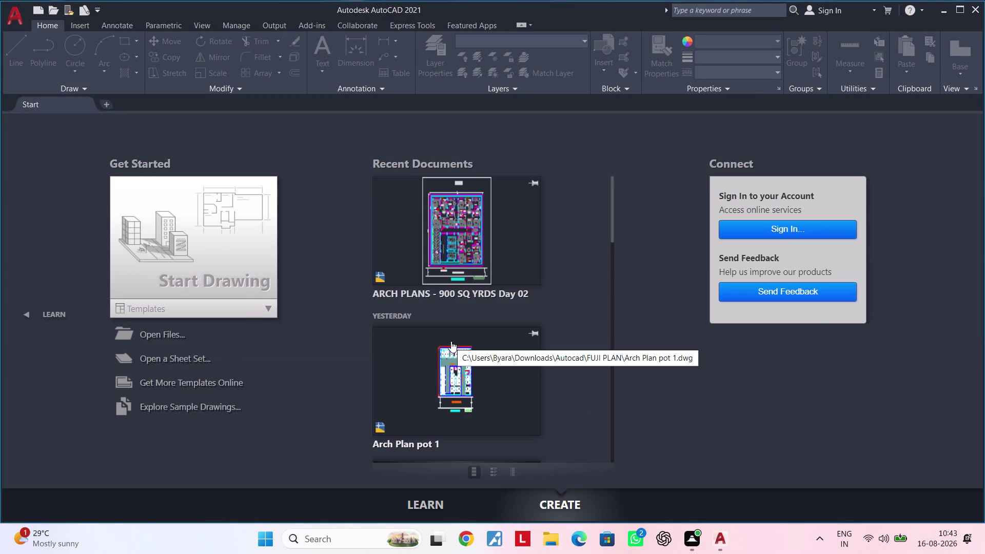
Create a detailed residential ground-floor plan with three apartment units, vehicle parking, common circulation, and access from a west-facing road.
Open a new blank drawing, Drawing1, from the Start tab.
double_click(170, 253)
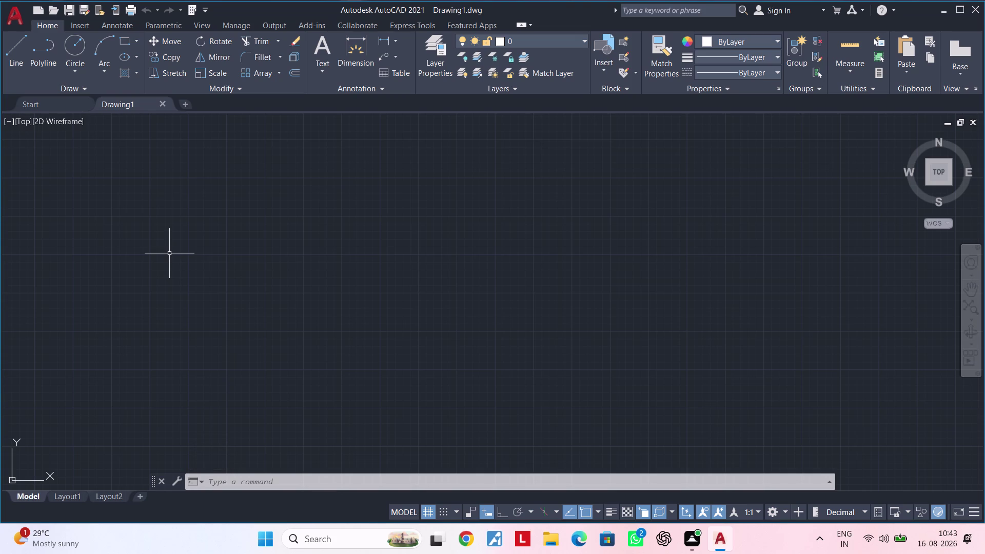
click(248, 481)
text(opt)
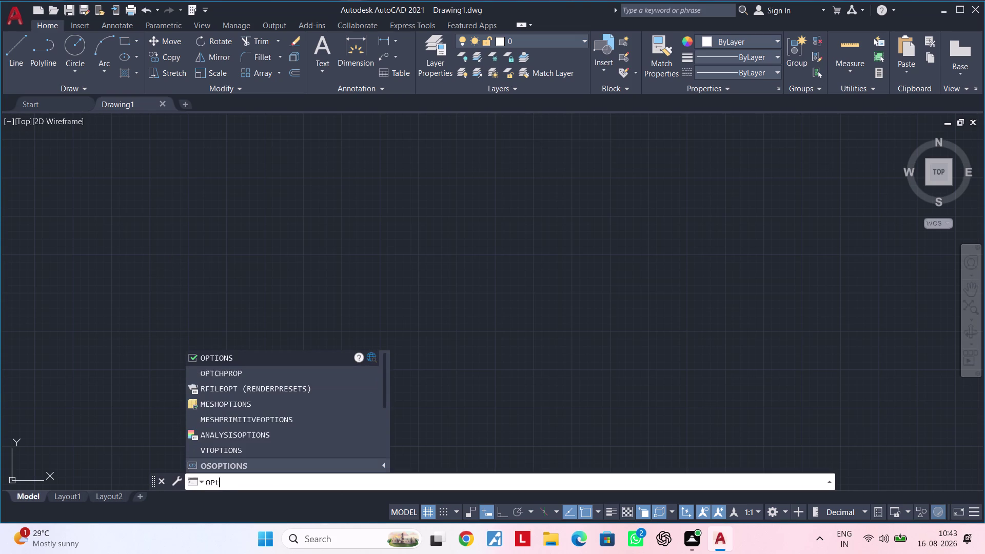
text(ion)
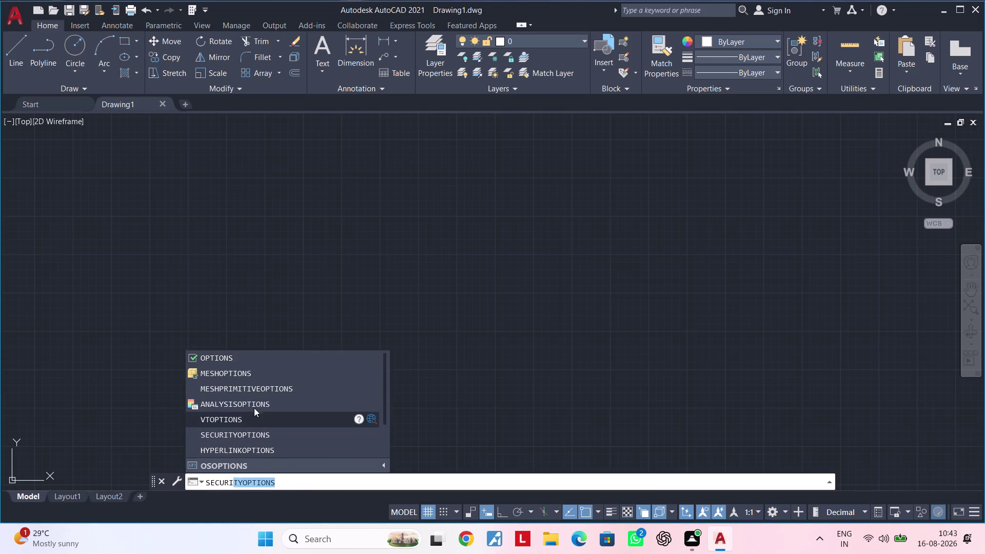
click(247, 359)
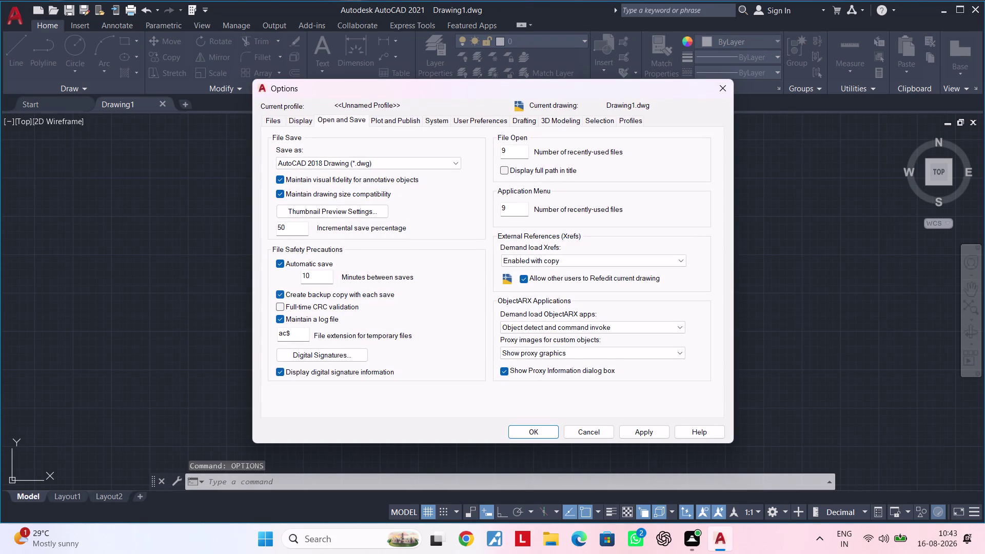
click(279, 321)
click(276, 318)
click(641, 429)
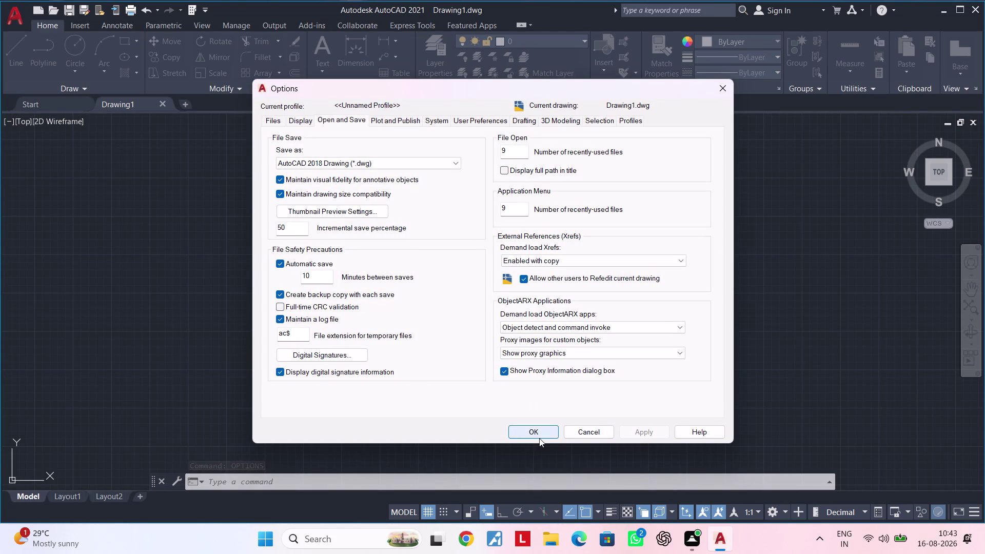
click(539, 436)
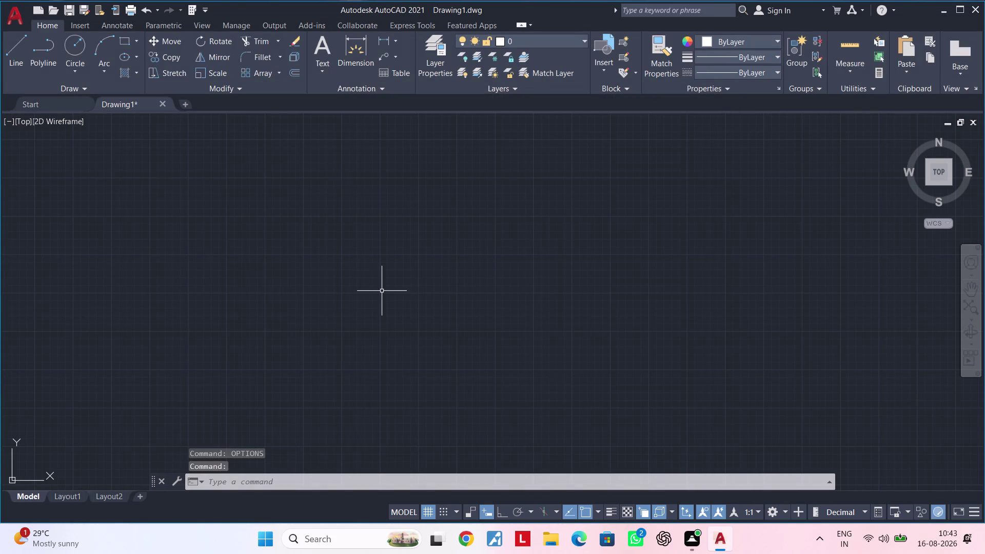
scroll(down, 3)
Set the drawing's length units to Architectural with 0'-0 1/4" precision.
middle_drag(332, 328, 313, 353)
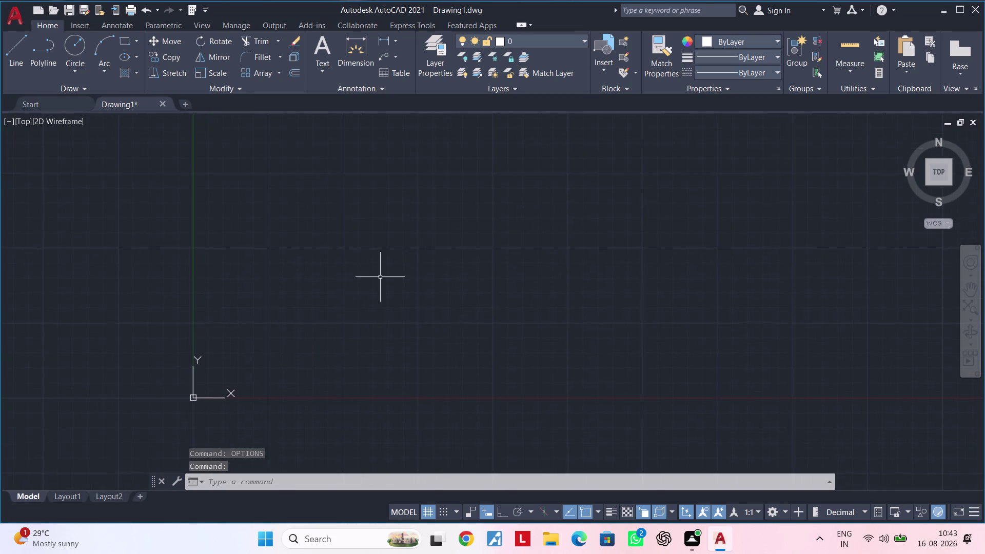
middle_drag(375, 279, 305, 346)
key(Escape)
key(Escape)
key(Escape)
text(un)
key(space)
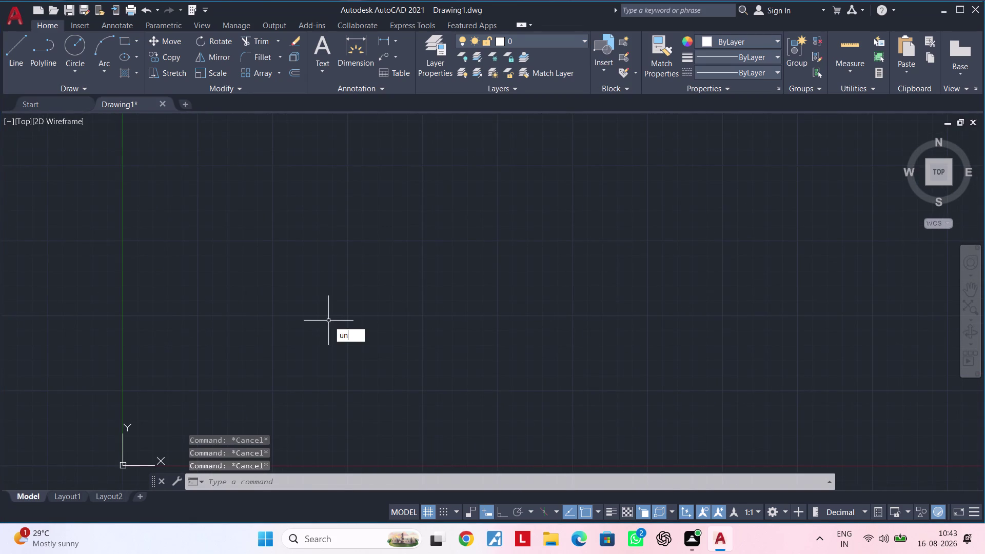
click(471, 179)
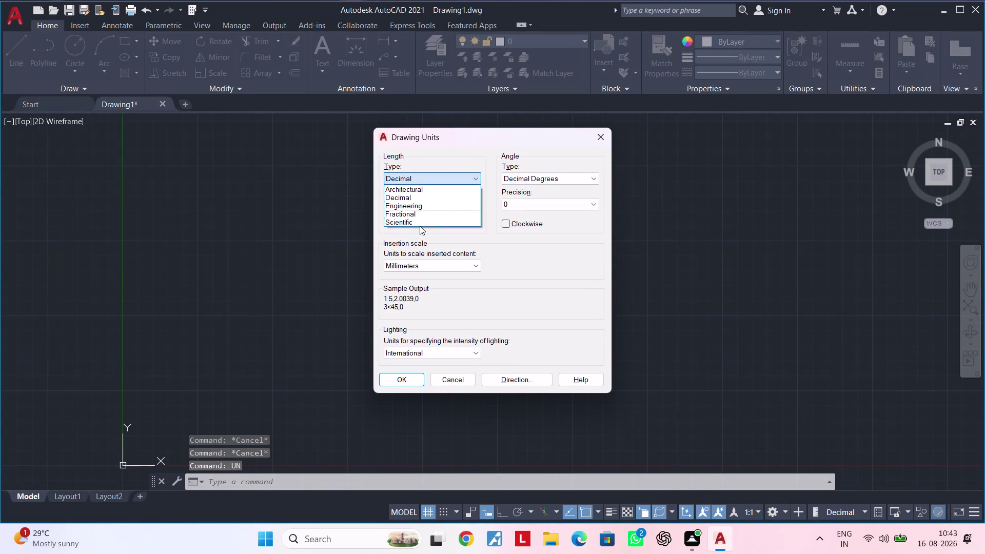
click(419, 189)
click(419, 207)
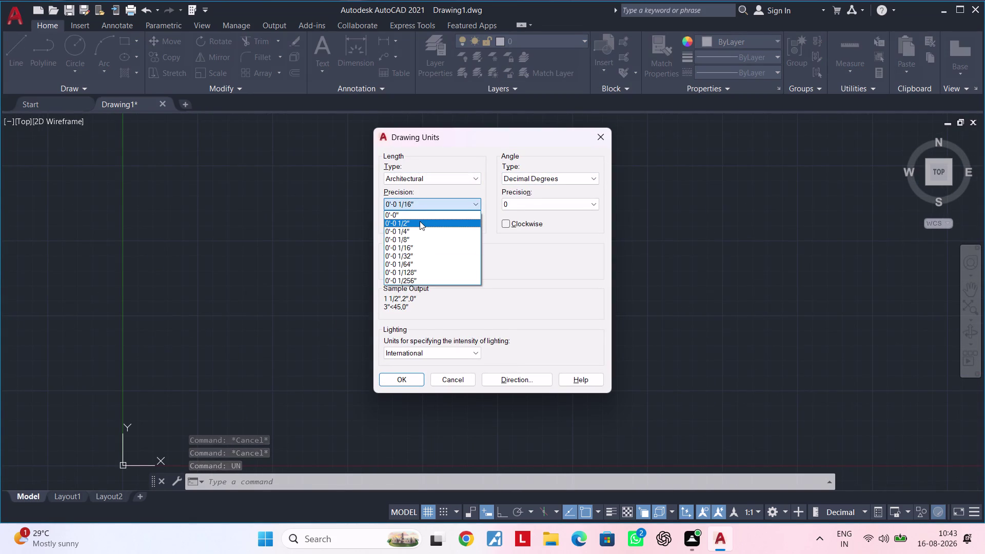
click(423, 229)
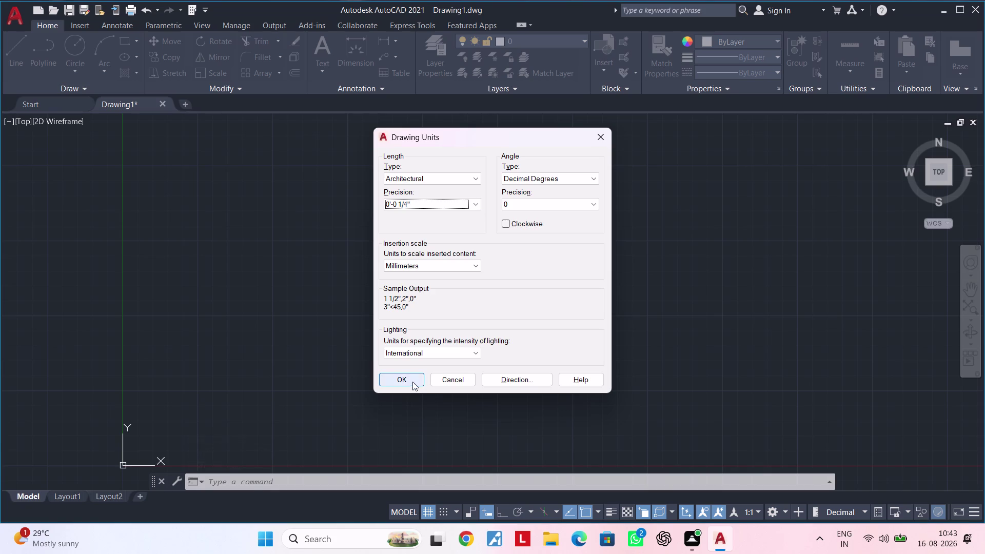
click(412, 382)
click(534, 312)
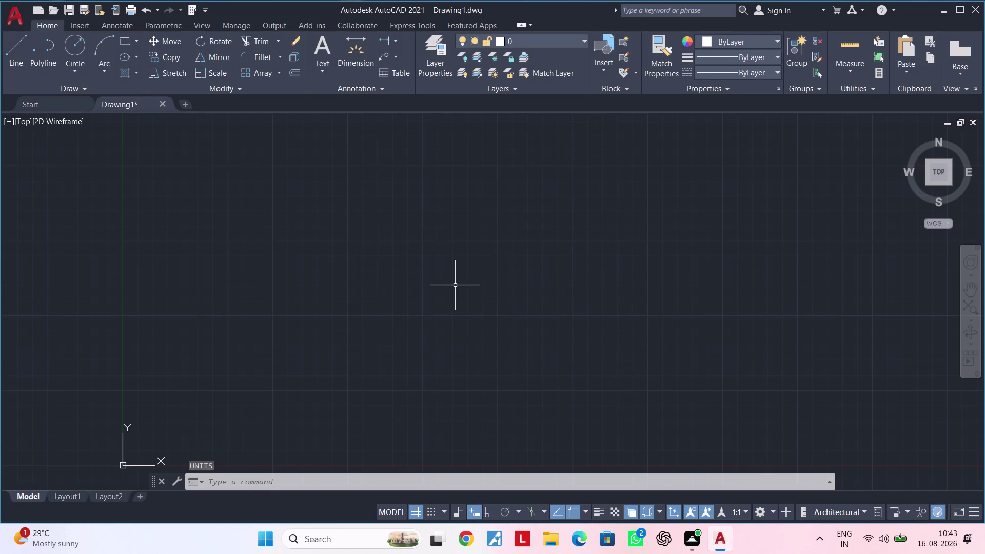
Give the ISO-25 dimension style Architectural primary units with 1/4" precision.
text(d)
key(space)
click(629, 238)
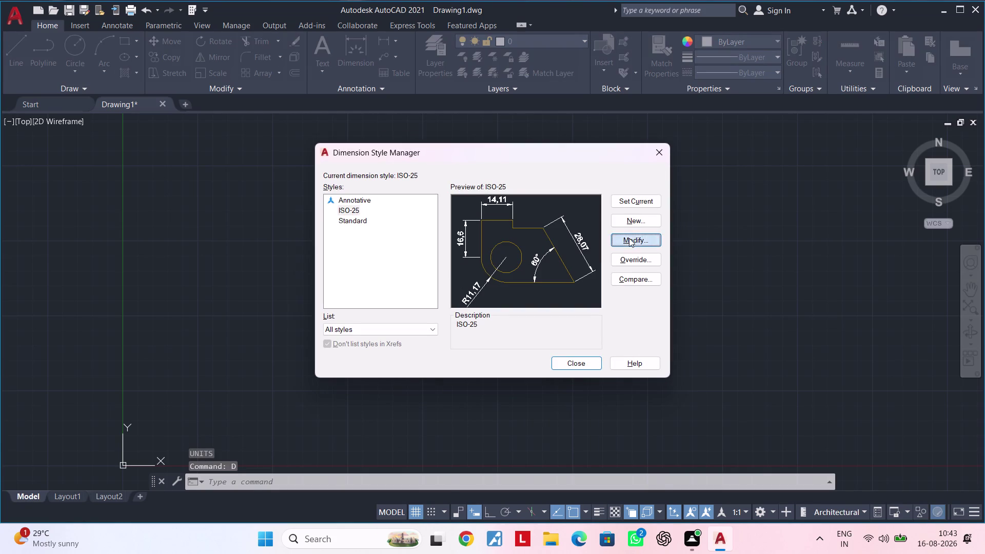
click(469, 125)
click(465, 153)
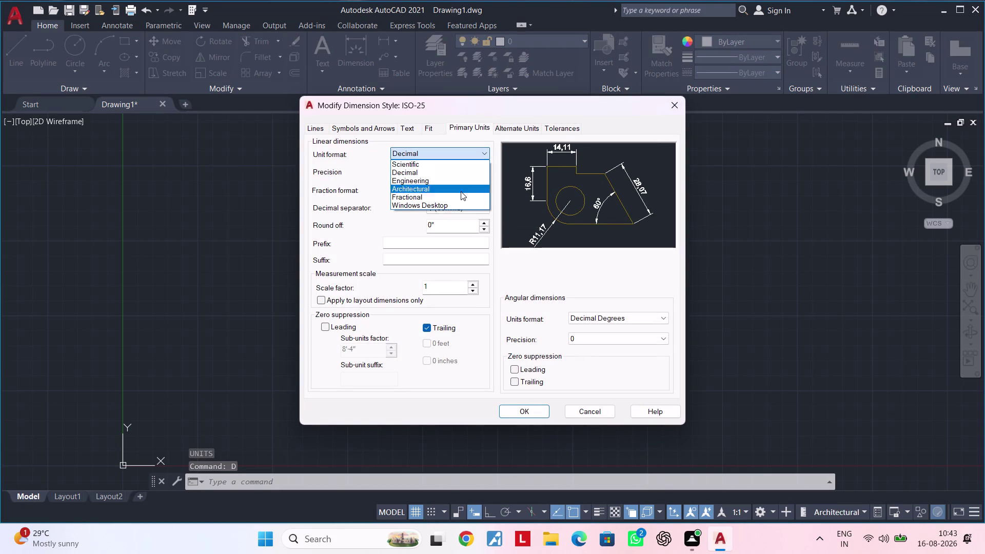
click(460, 186)
click(460, 175)
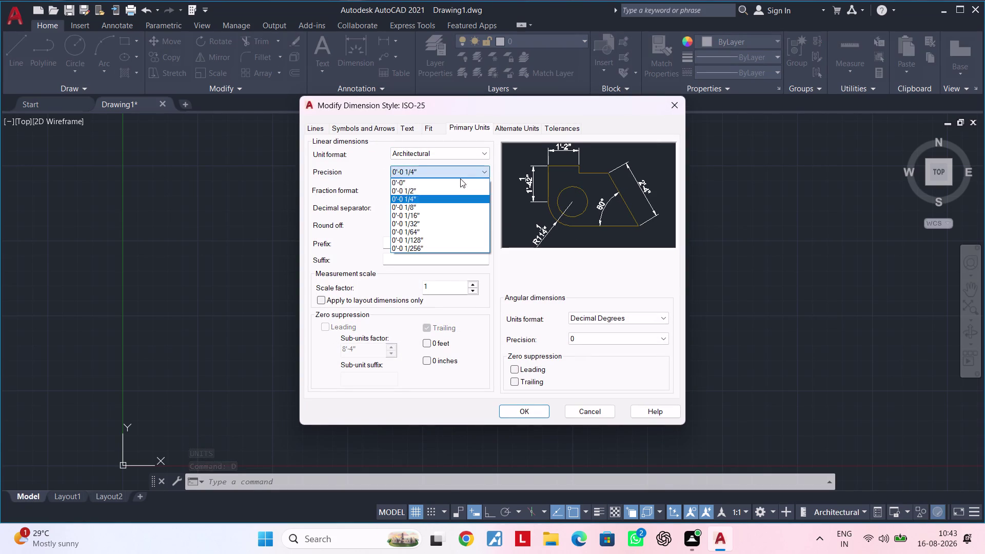
click(457, 195)
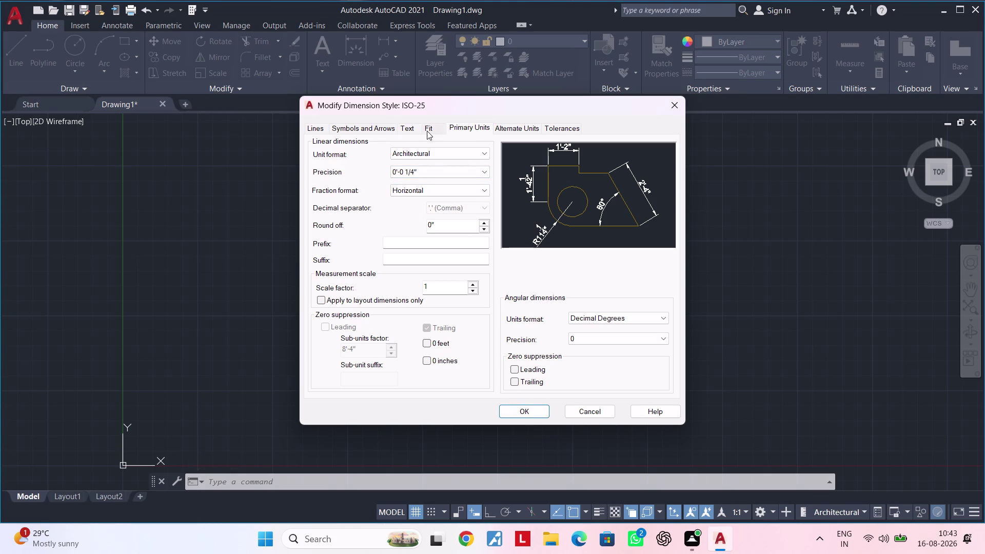
Set the ISO-25 text height to 1', accept the style and close the manager.
click(407, 129)
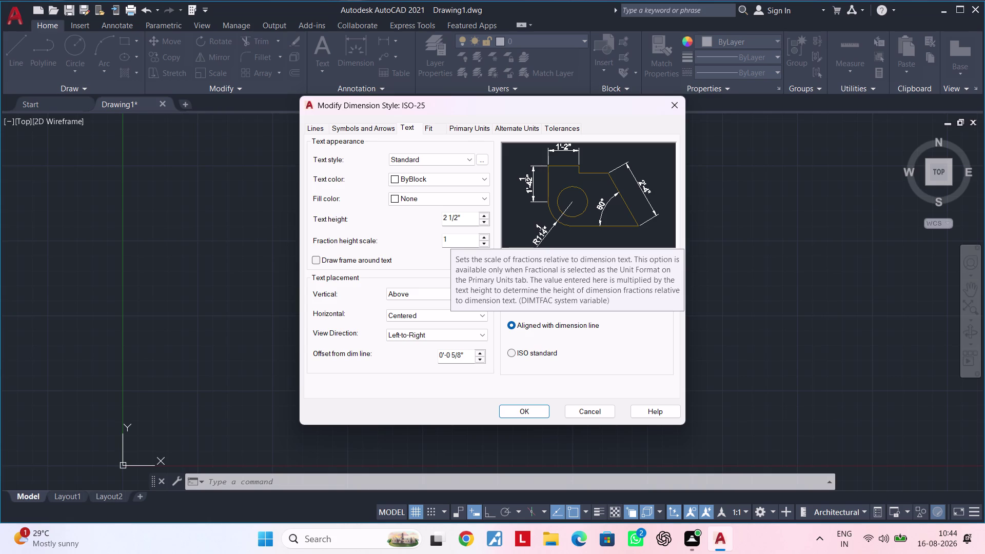
click(449, 242)
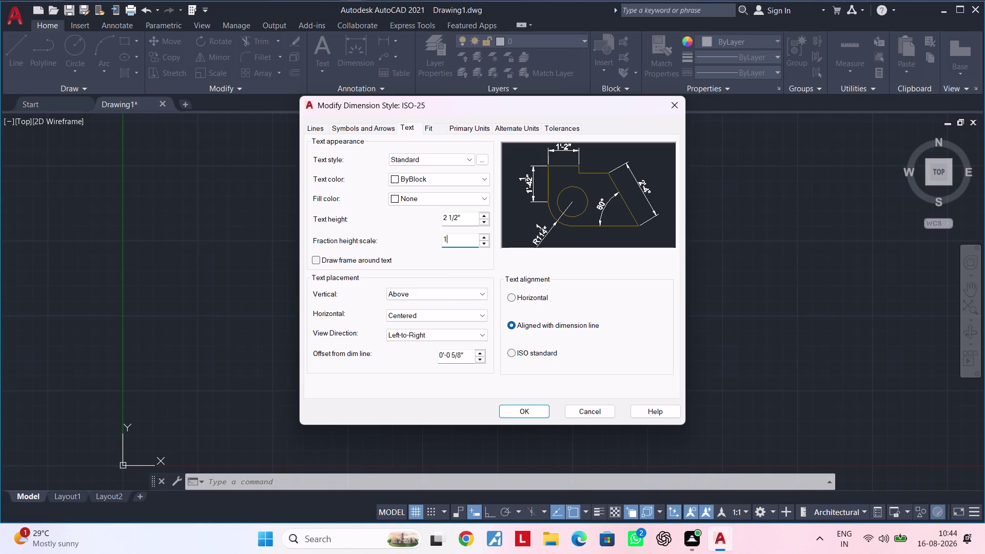
click(461, 219)
drag(461, 219, 413, 219)
key(BackSpace)
text(1')
key(Return)
click(530, 418)
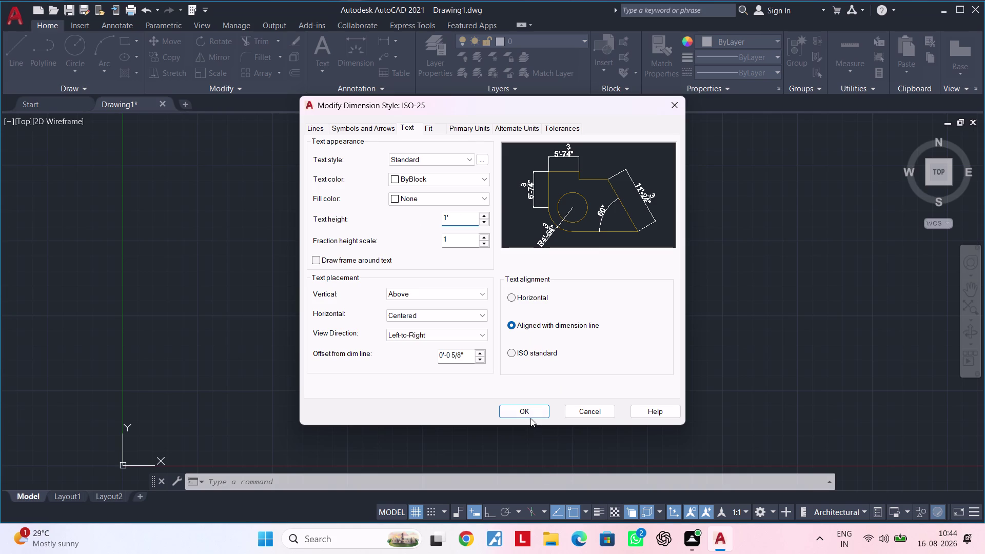
double_click(635, 198)
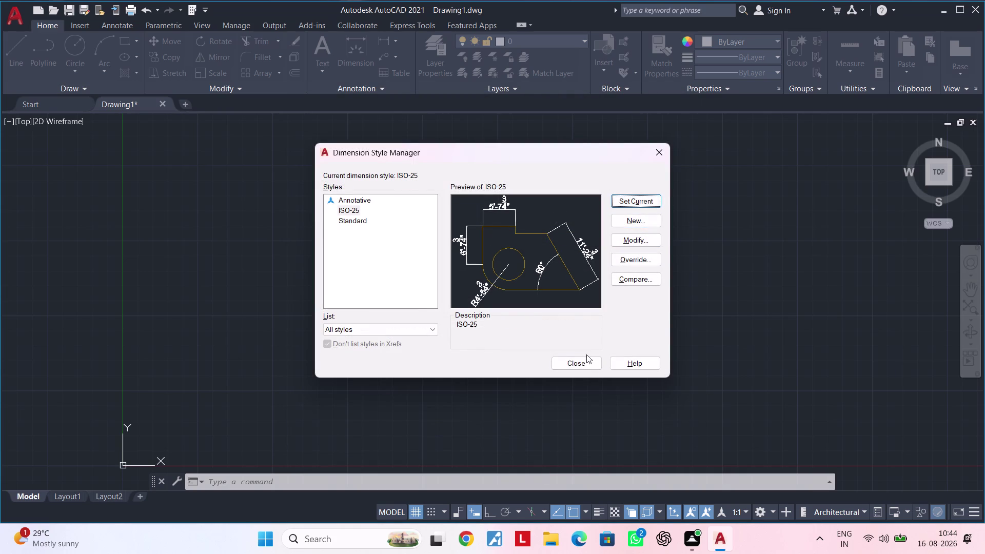
click(583, 367)
scroll(down, 3)
middle_drag(456, 275, 353, 378)
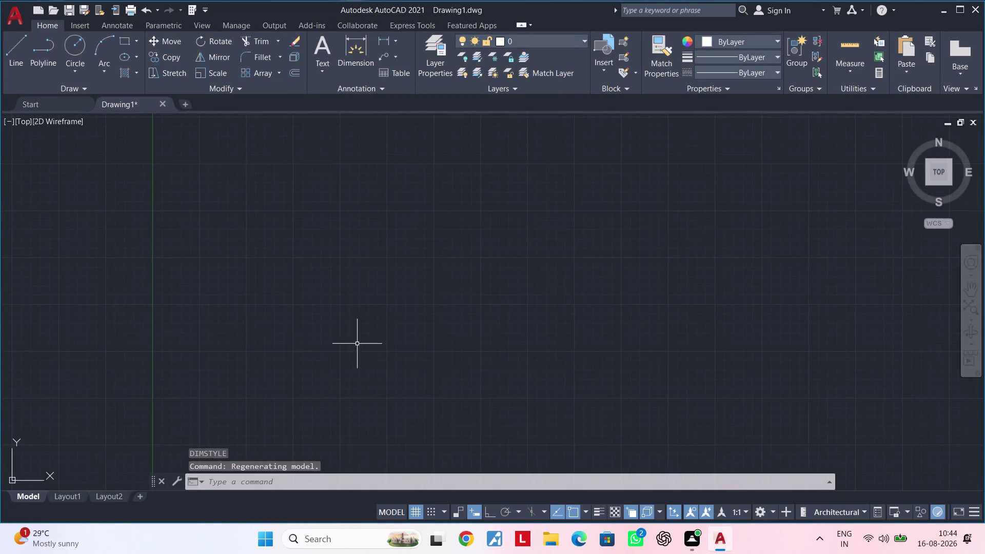
scroll(down, 3)
middle_drag(368, 325, 335, 373)
key(Escape)
key(Escape)
key(Escape)
key(Escape)
middle_drag(338, 377, 328, 396)
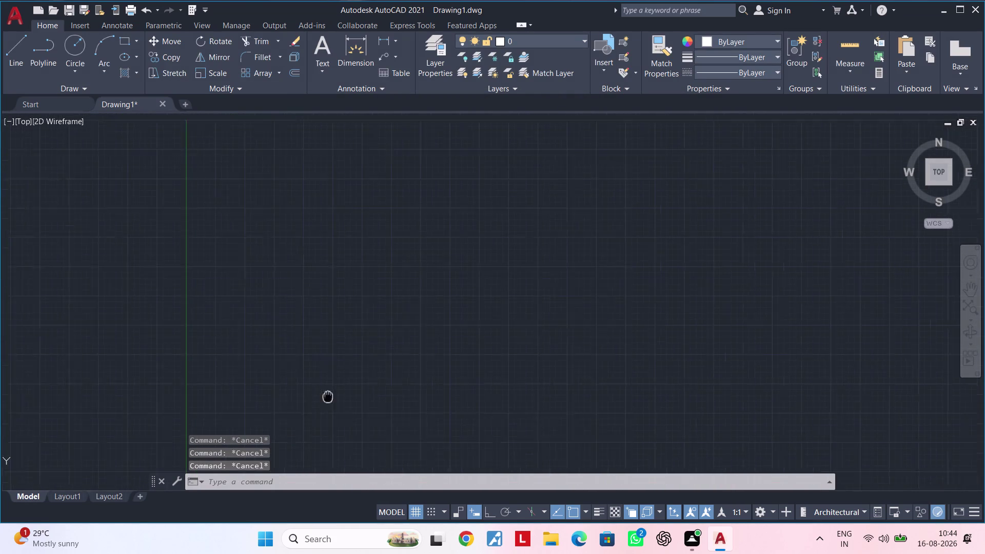
middle_drag(327, 396, 317, 414)
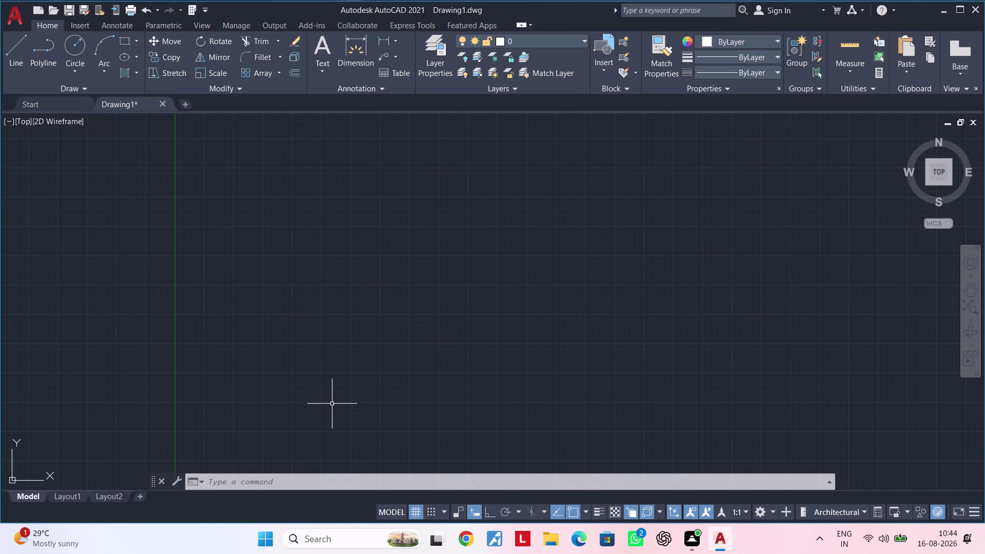
scroll(down, 3)
scroll(down, 3)
middle_drag(435, 257, 304, 363)
middle_drag(395, 193, 282, 268)
key(Escape)
key(Escape)
key(Escape)
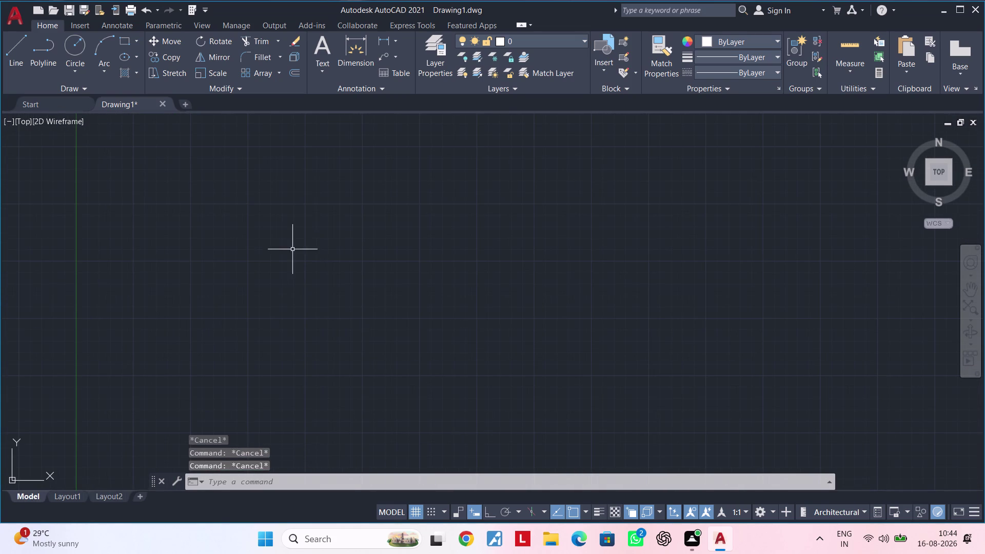
Start a rectangle (REC) at a picked corner with length 98'-10 1/2".
key(Escape)
key(r)
key(e)
key(c)
key(space)
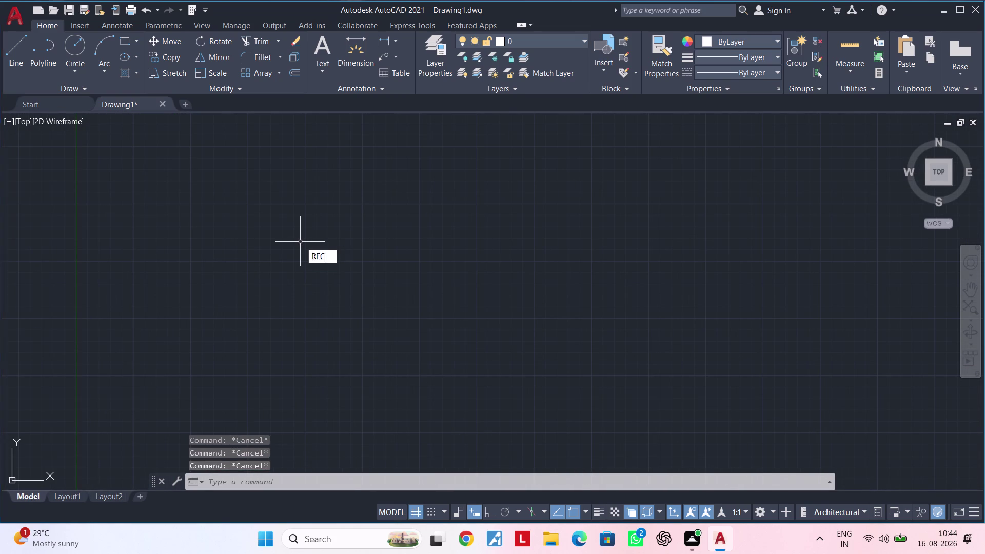
click(353, 182)
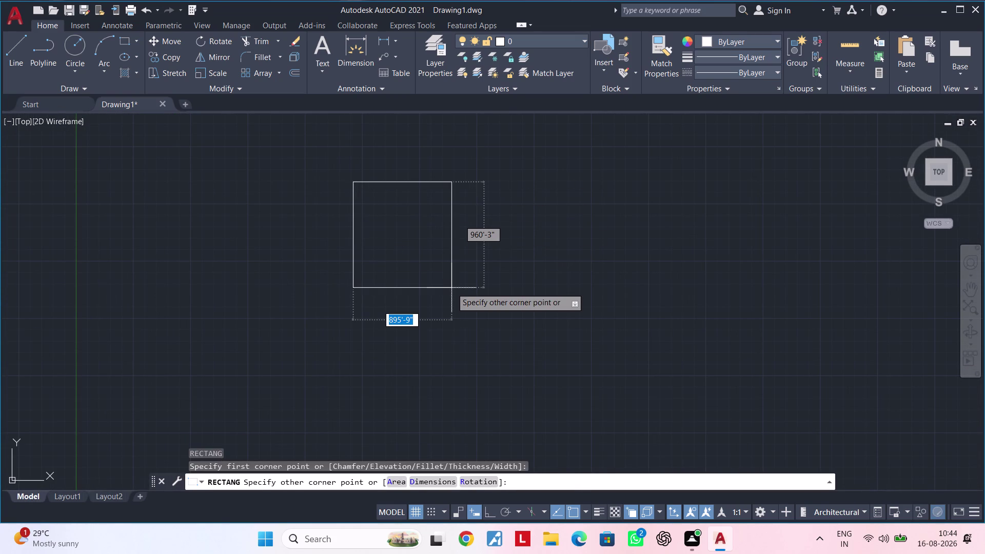
text(d)
key(space)
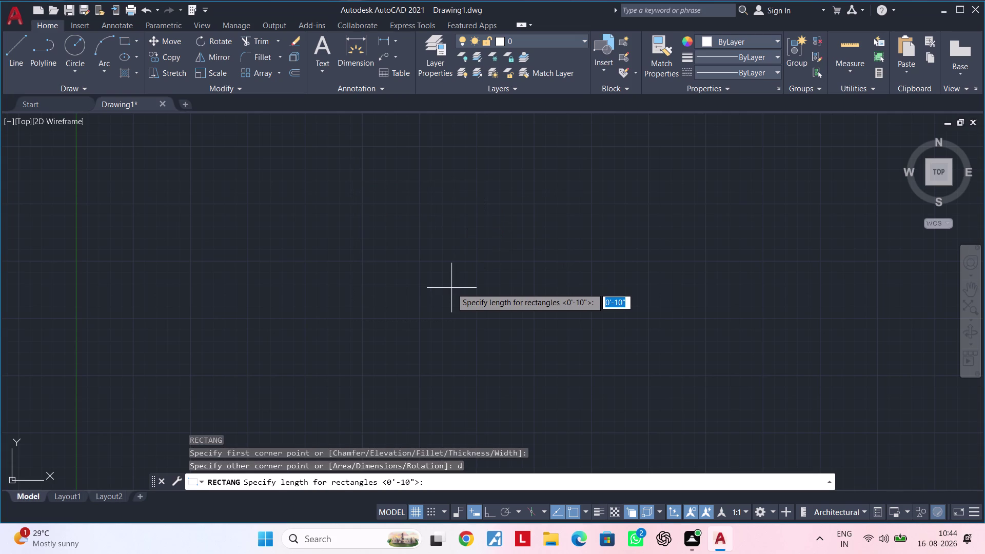
text(98)
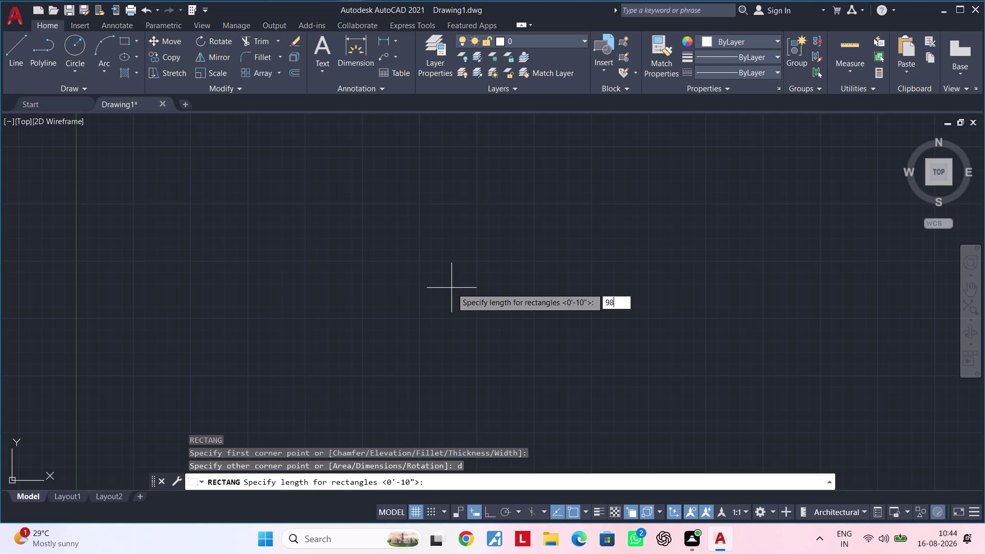
text(')
text(10.)
text(5")
key(Return)
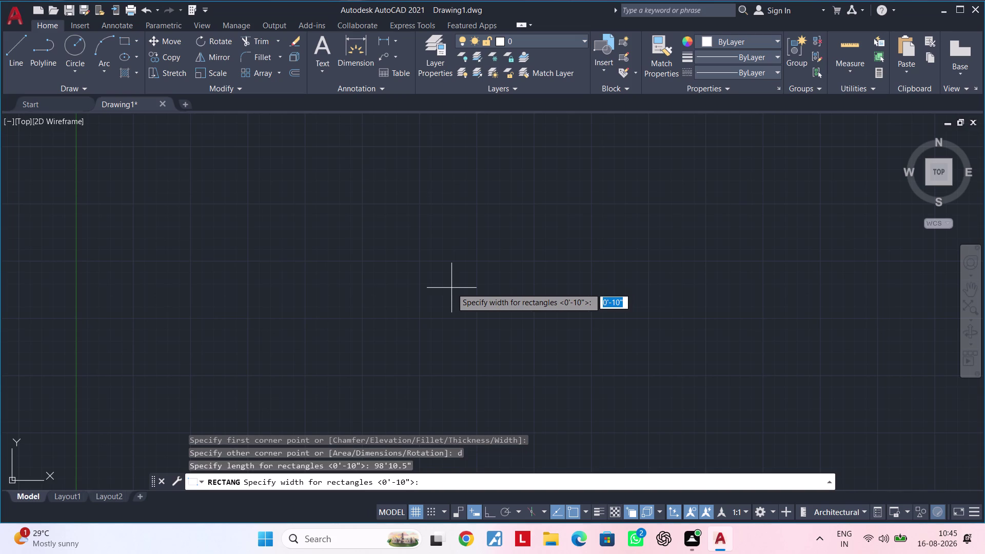
Give the rectangle an 88'-5" width, place it, and bring it into view.
text(88')
text(5)
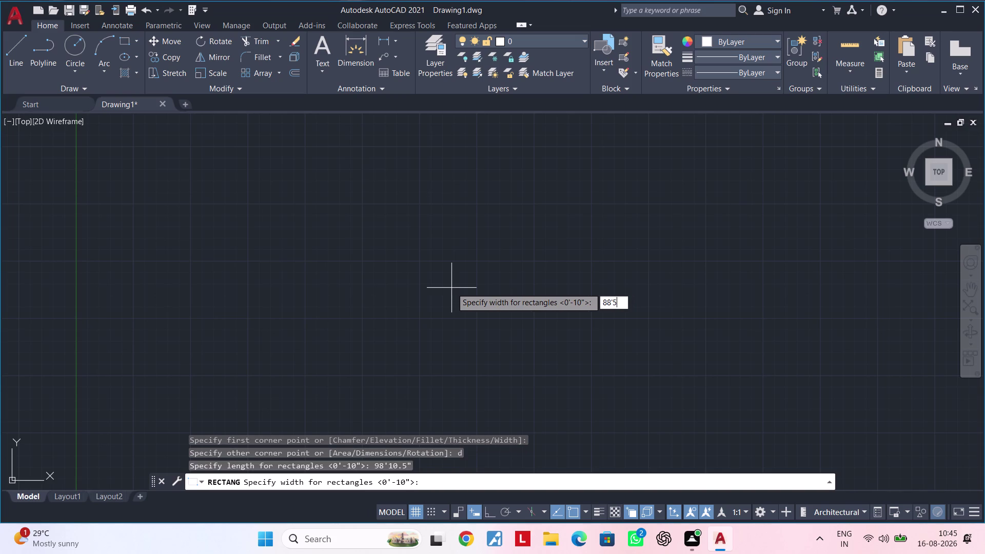
text(")
key(Return)
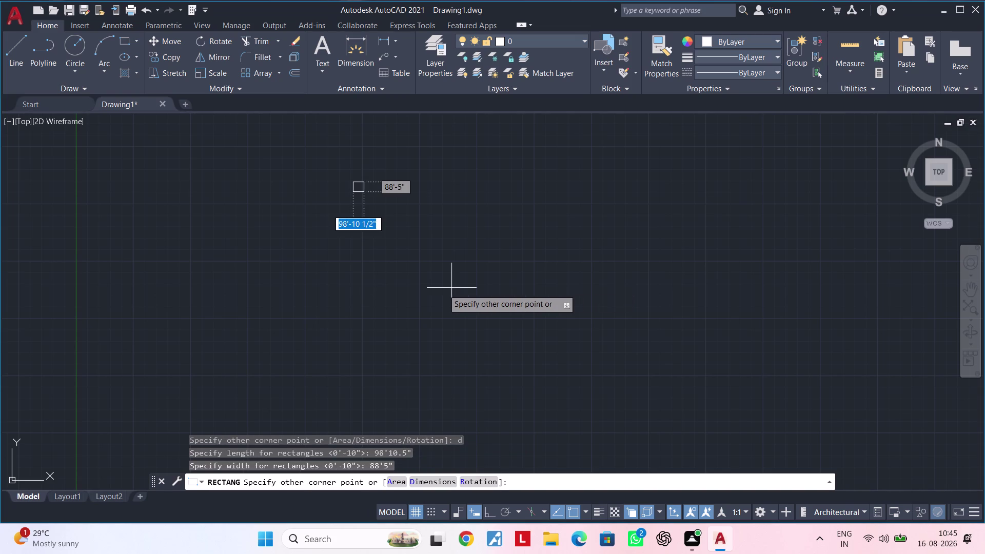
click(413, 299)
scroll(up, 3)
scroll(up, 3)
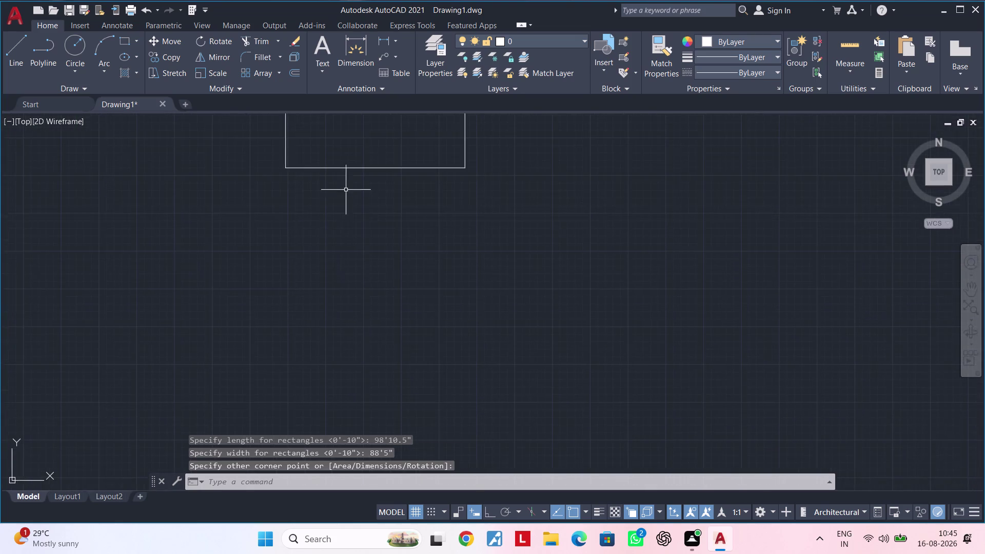
middle_drag(340, 212, 339, 488)
scroll(up, 3)
scroll(down, 3)
scroll(down, 3)
middle_drag(342, 384, 341, 409)
key(Escape)
key(Escape)
key(Escape)
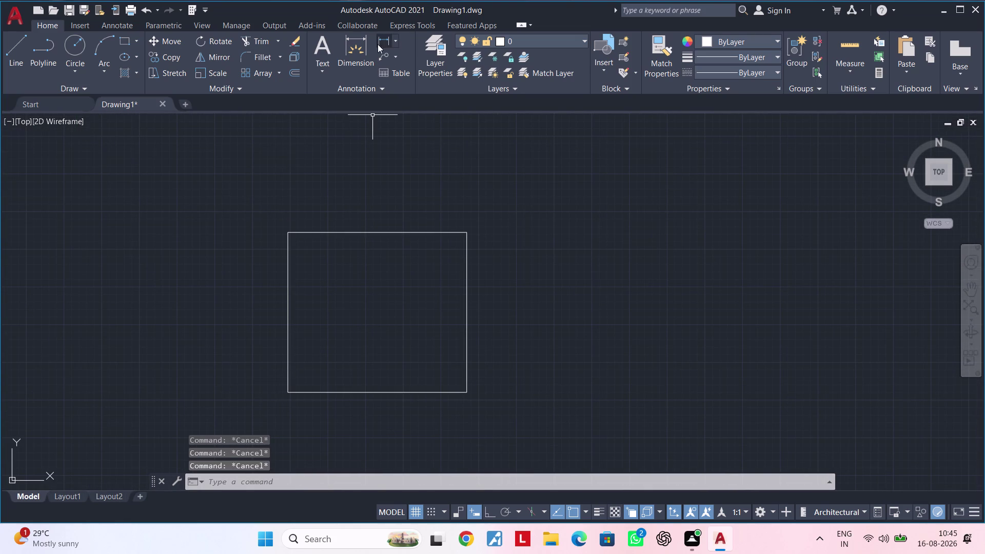
click(384, 42)
scroll(up, 3)
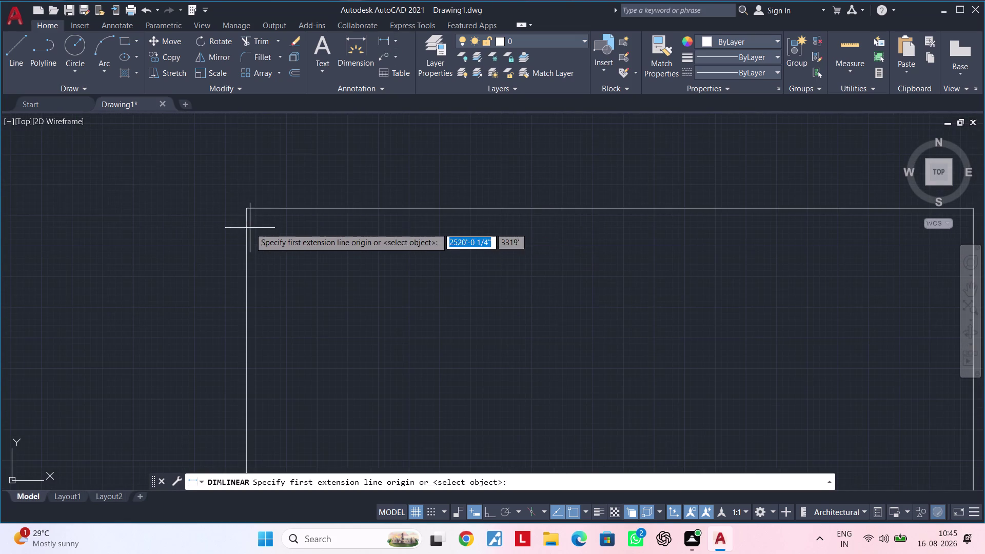
click(247, 207)
scroll(down, 3)
middle_drag(434, 270, 346, 278)
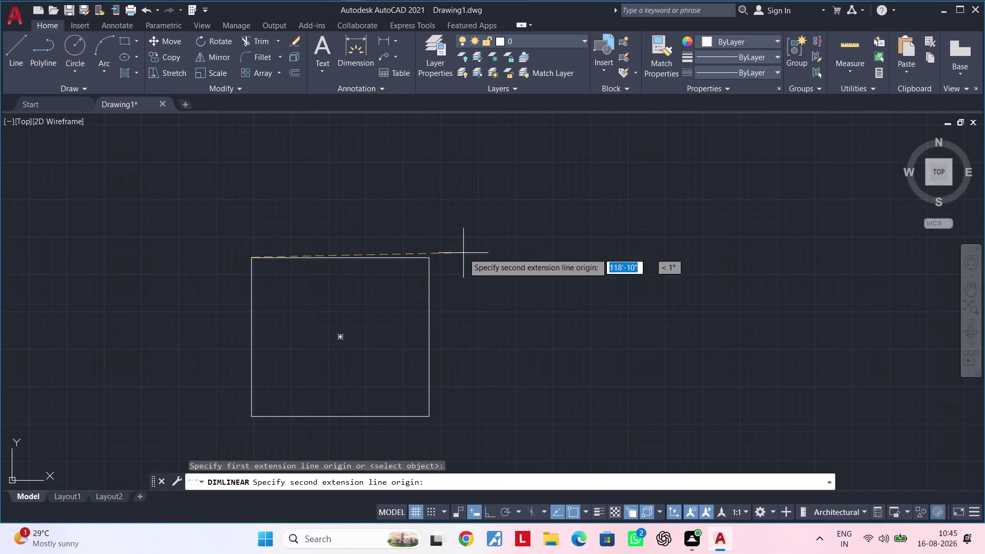
scroll(up, 3)
click(412, 259)
scroll(up, 3)
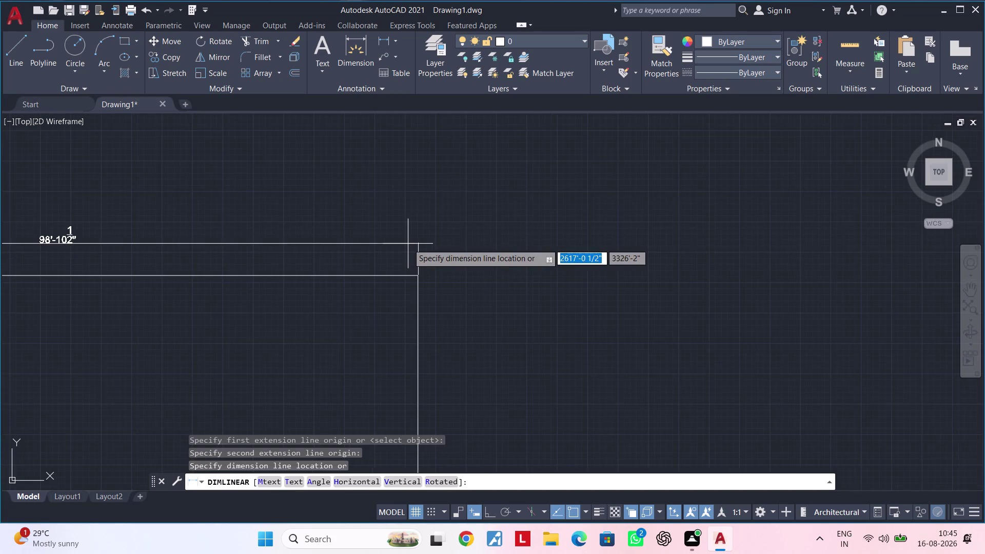
middle_drag(408, 244, 626, 236)
key(Escape)
key(Escape)
middle_drag(546, 283, 604, 279)
middle_drag(512, 296, 619, 259)
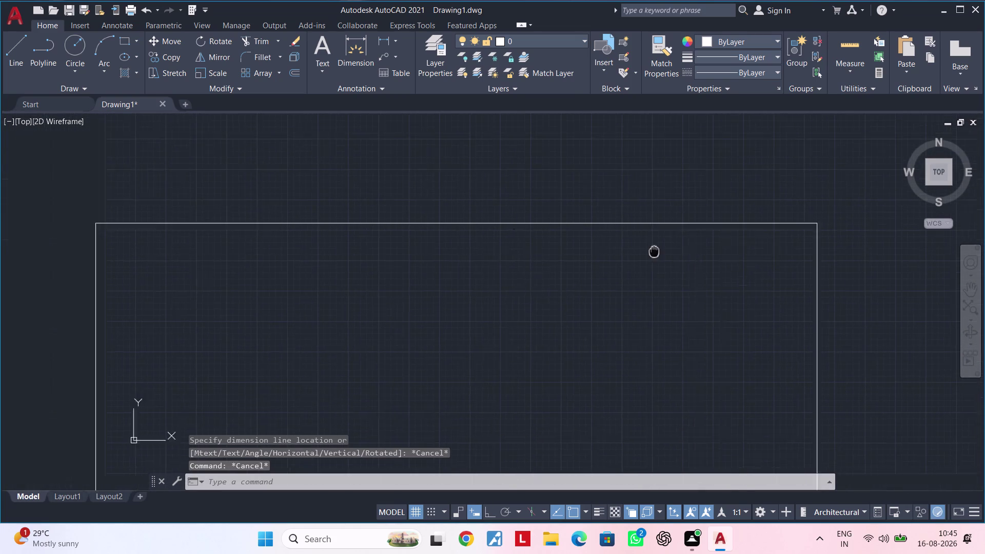
middle_drag(619, 258, 697, 248)
scroll(down, 3)
middle_drag(527, 291, 464, 257)
key(Escape)
key(Escape)
middle_drag(410, 267, 435, 254)
key(Escape)
key(Escape)
scroll(up, 3)
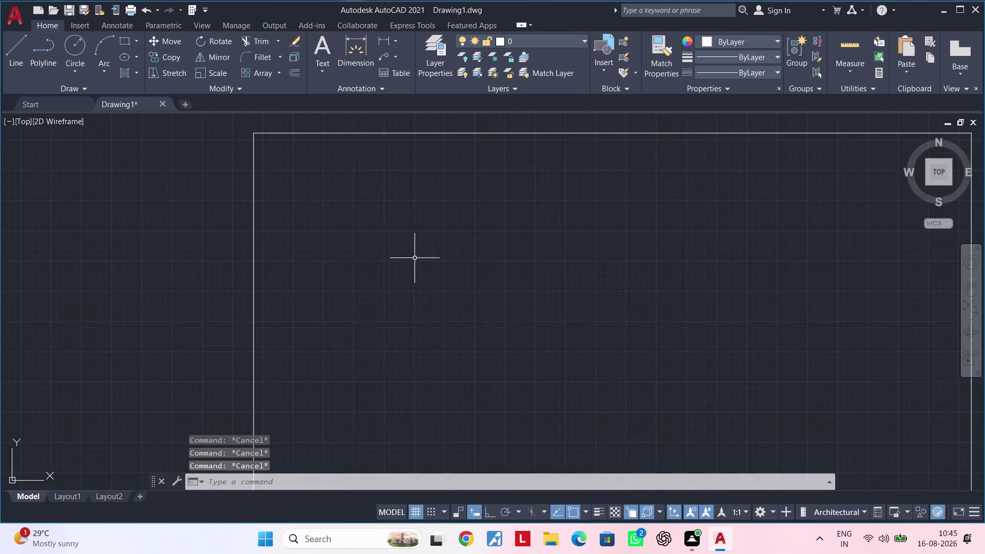
middle_drag(415, 258, 399, 312)
key(Escape)
key(Escape)
scroll(down, 3)
middle_drag(426, 286, 353, 258)
key(Escape)
key(Escape)
key(Escape)
key(Escape)
key(Escape)
key(Escape)
key(Escape)
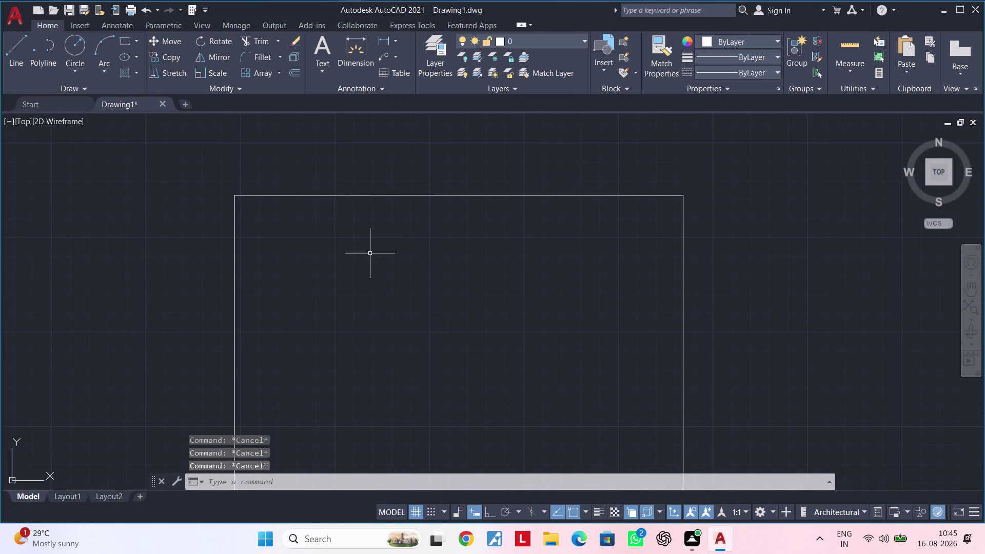
key(Escape)
key(Escape)
key(Escape)
middle_drag(370, 253, 363, 261)
key(Escape)
key(Escape)
key(Escape)
key(Escape)
key(Escape)
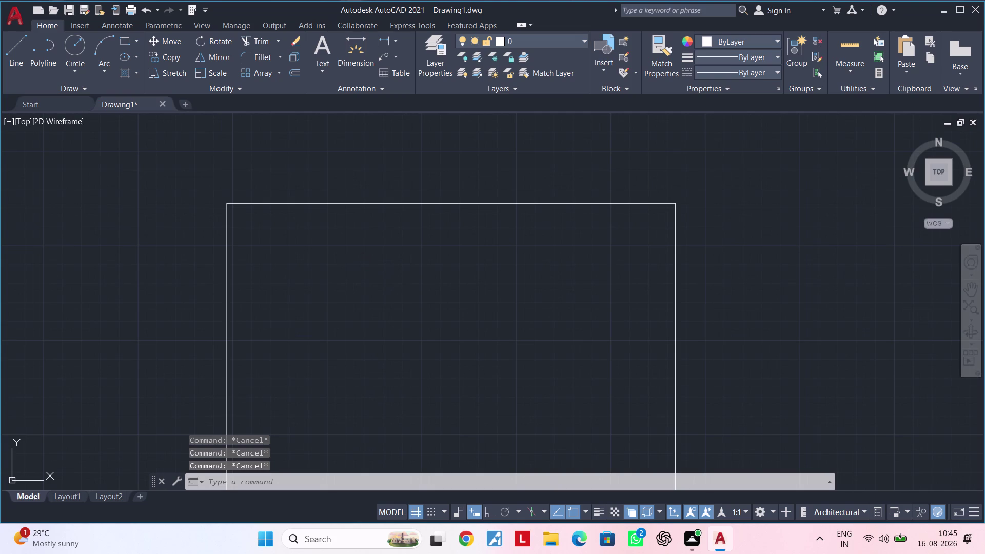
key(Escape)
key(Escape)
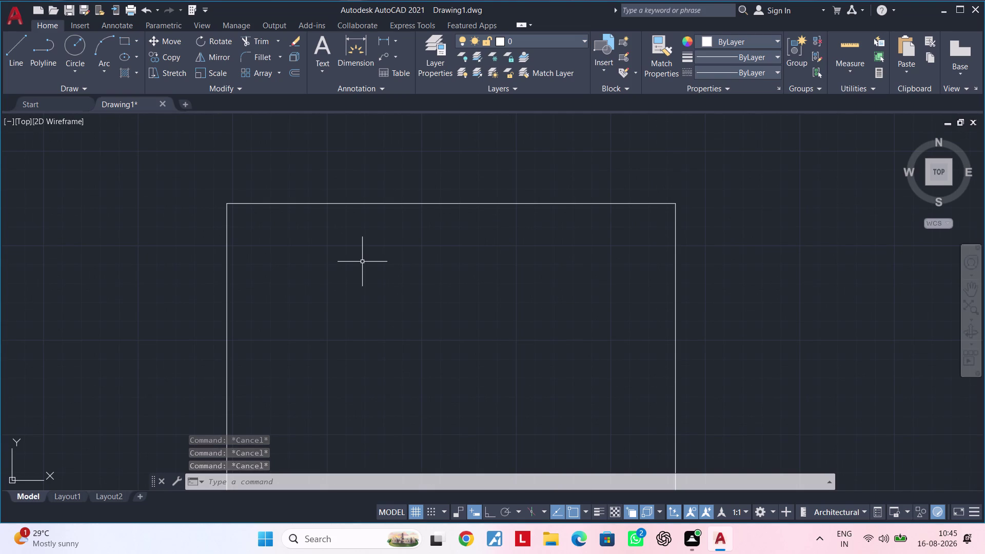
Offset the rectangle 4.5" to create the second wall line.
text(of 4.)
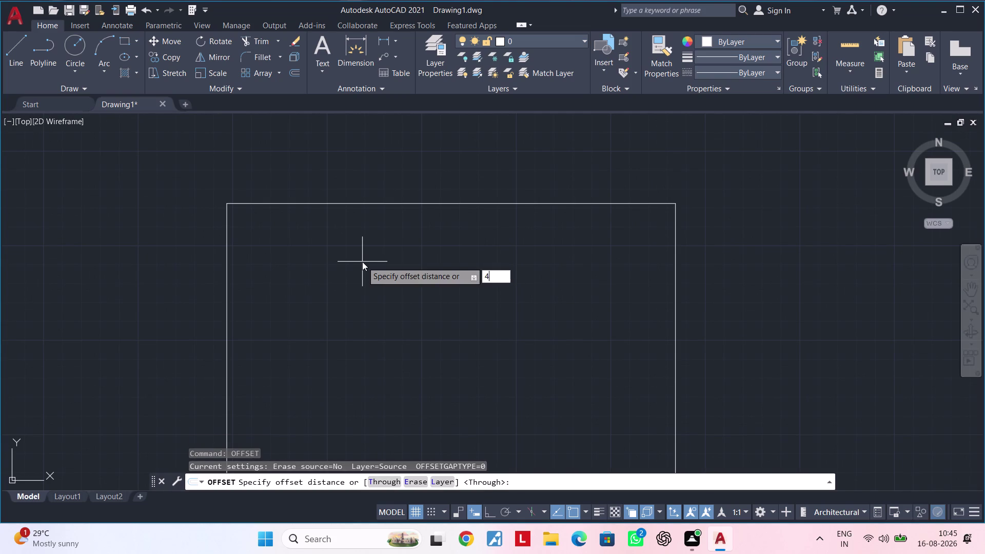
text(5")
key(Return)
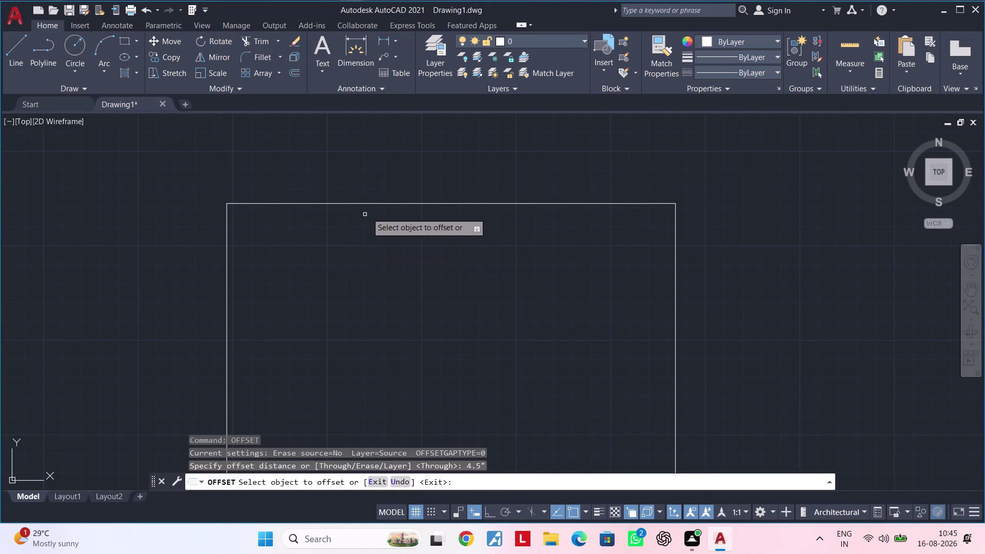
click(372, 203)
click(393, 262)
key(Escape)
key(Escape)
key(Escape)
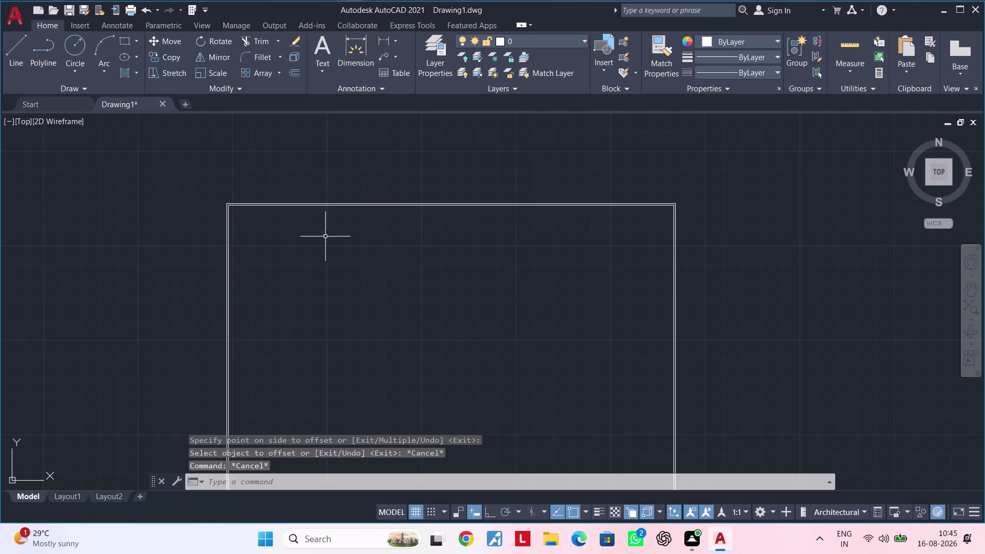
Explode the rectangle outline into separate lines.
scroll(up, 3)
middle_drag(280, 228, 440, 287)
key(Escape)
middle_drag(388, 300, 359, 269)
key(Escape)
key(Escape)
key(Escape)
key(Escape)
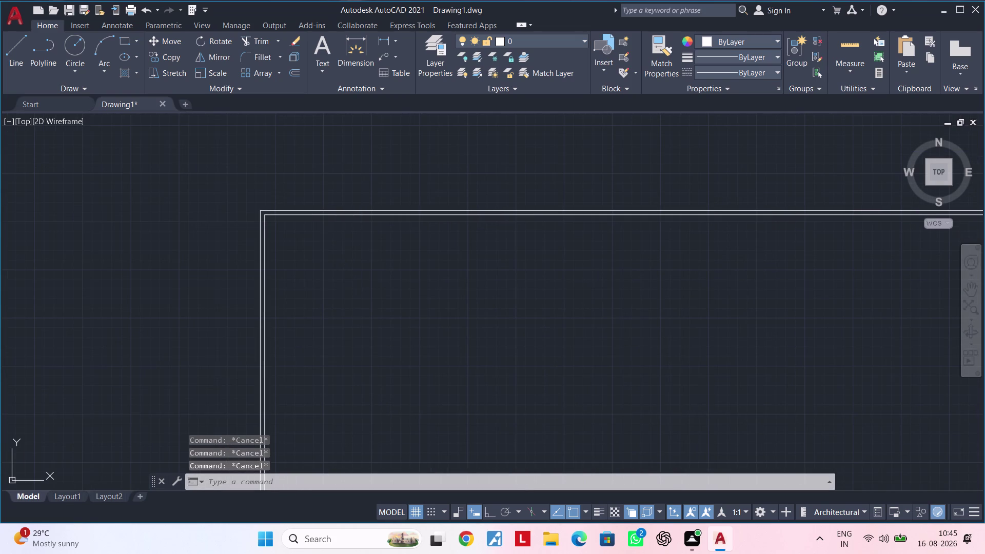
key(Escape)
key(Escape)
key(Escape)
key(Escape)
key(Escape)
key(Escape)
key(Escape)
key(Escape)
key(Escape)
key(Escape)
key(Escape)
key(Escape)
key(Escape)
key(Escape)
click(264, 237)
text(x)
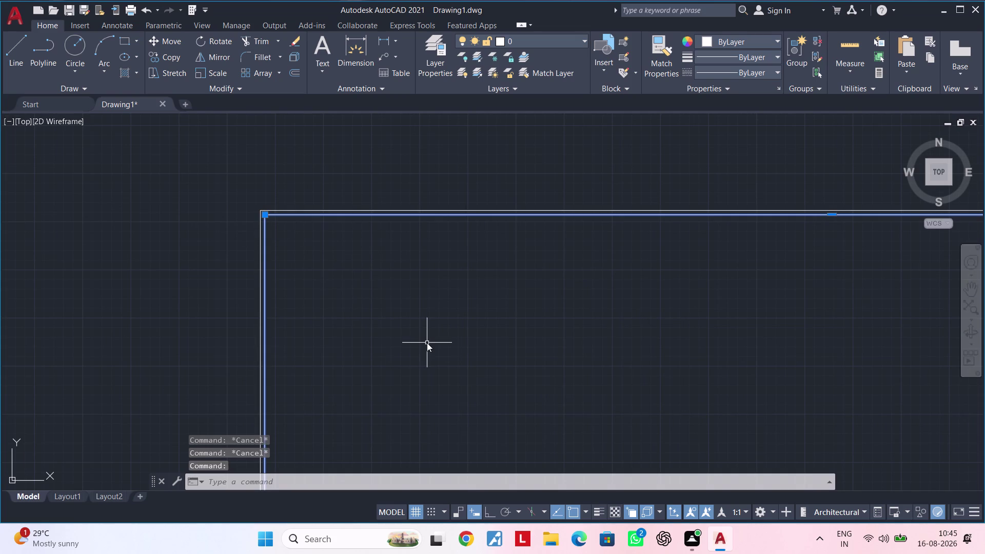
key(space)
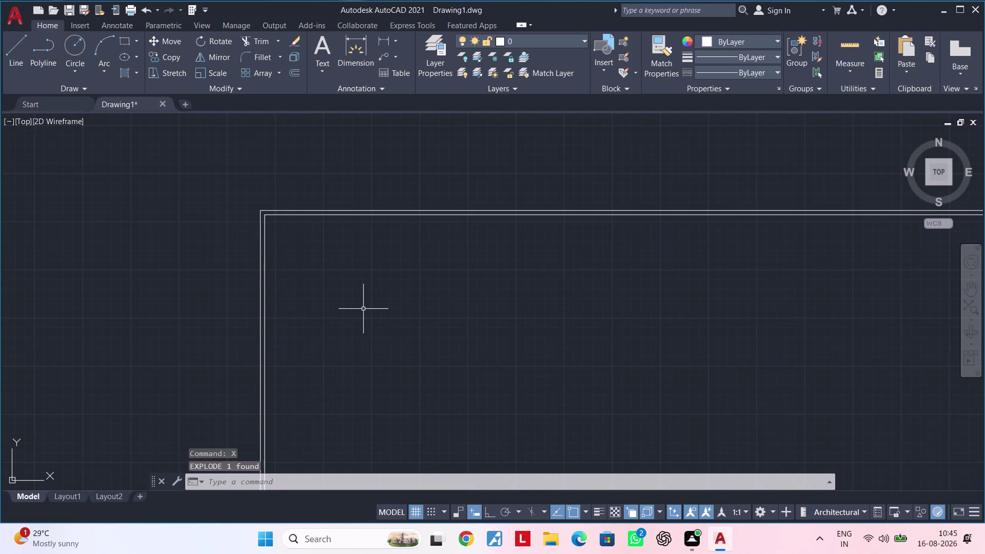
Offset the inner left wall line 2'-3" into the room.
scroll(up, 3)
middle_drag(267, 264, 279, 279)
key(Escape)
key(Escape)
text(o)
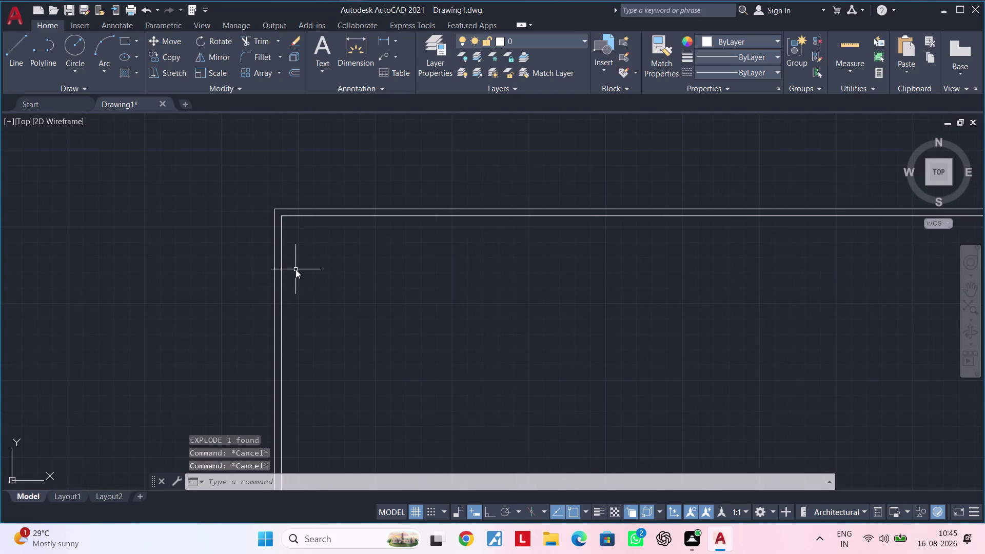
text(f 2'3)
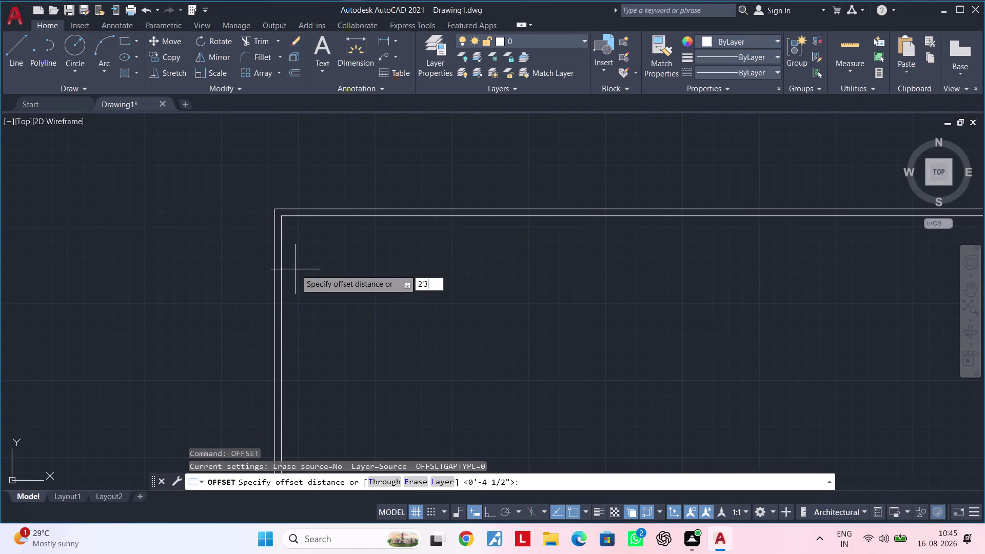
text(")
key(Return)
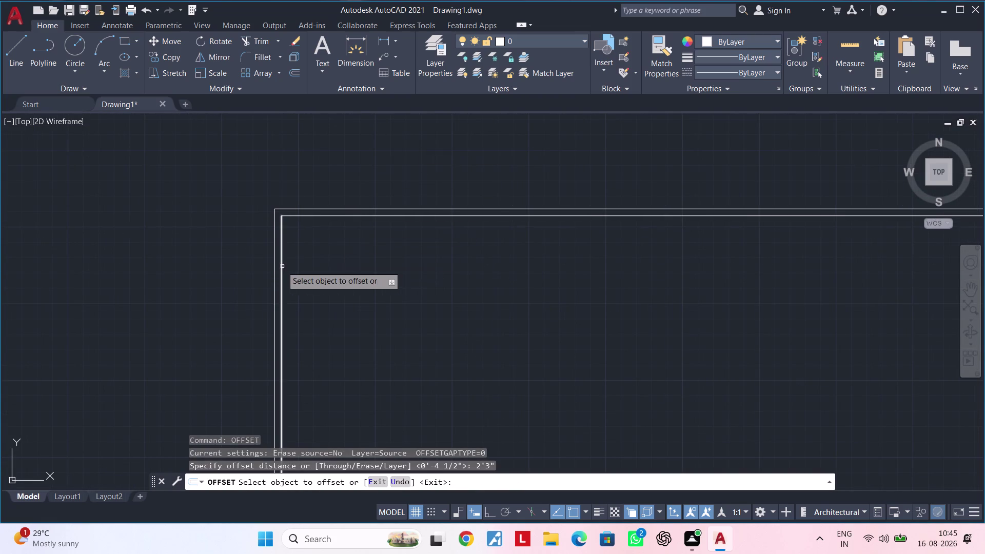
click(281, 266)
click(356, 259)
key(Escape)
key(Escape)
key(Escape)
key(Escape)
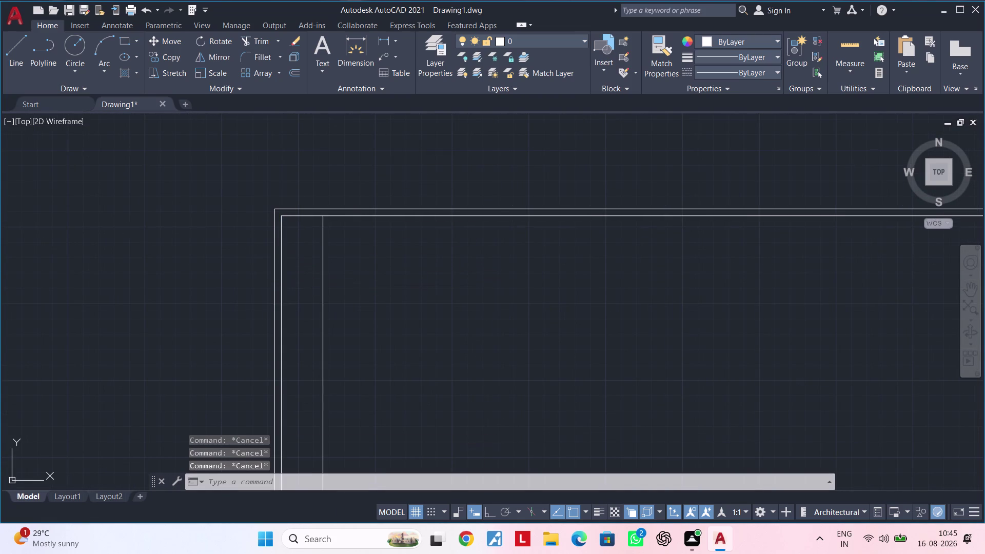
Try a 9" offset of the interior vertical wall line, then undo it.
key(space)
key(space)
text(9)
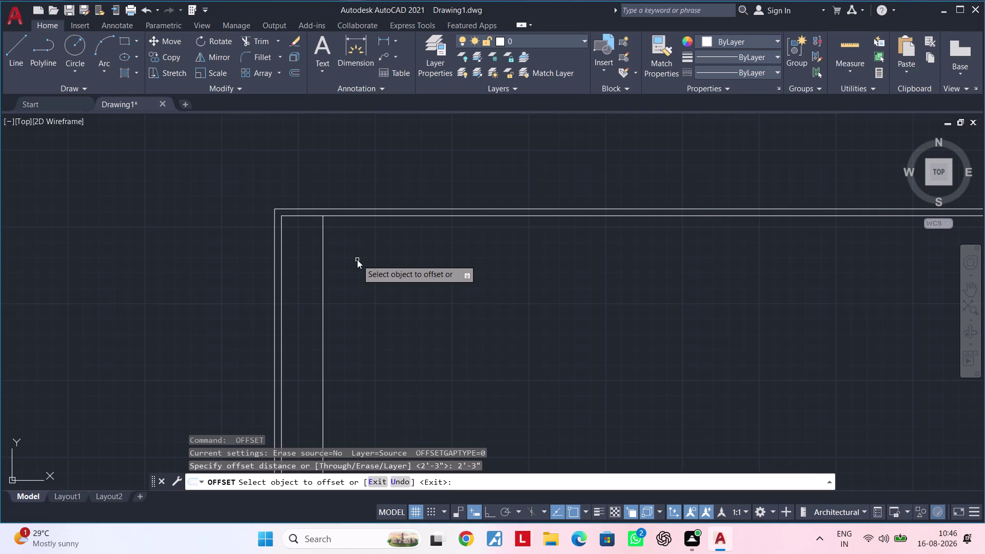
text(")
key(Return)
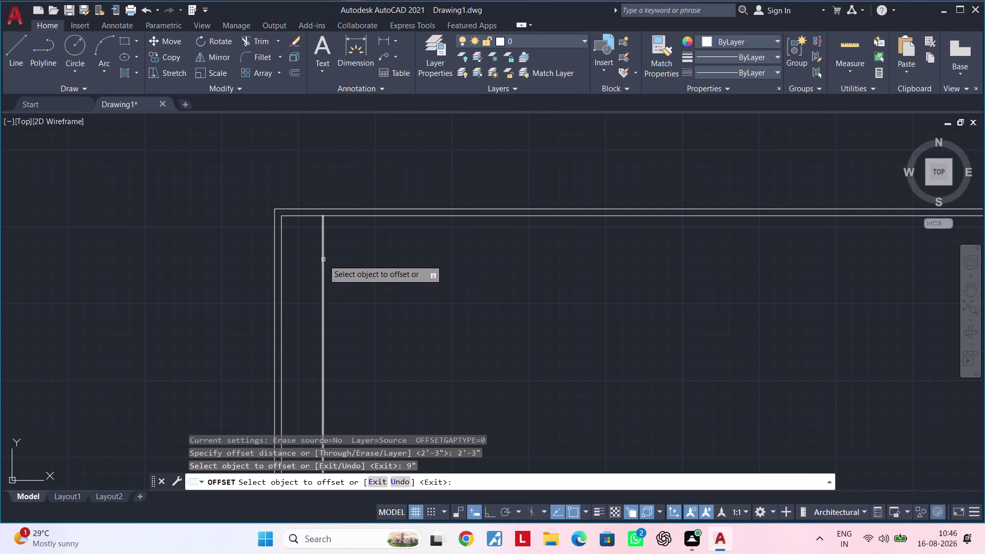
click(323, 259)
click(375, 259)
key(ctrl+z)
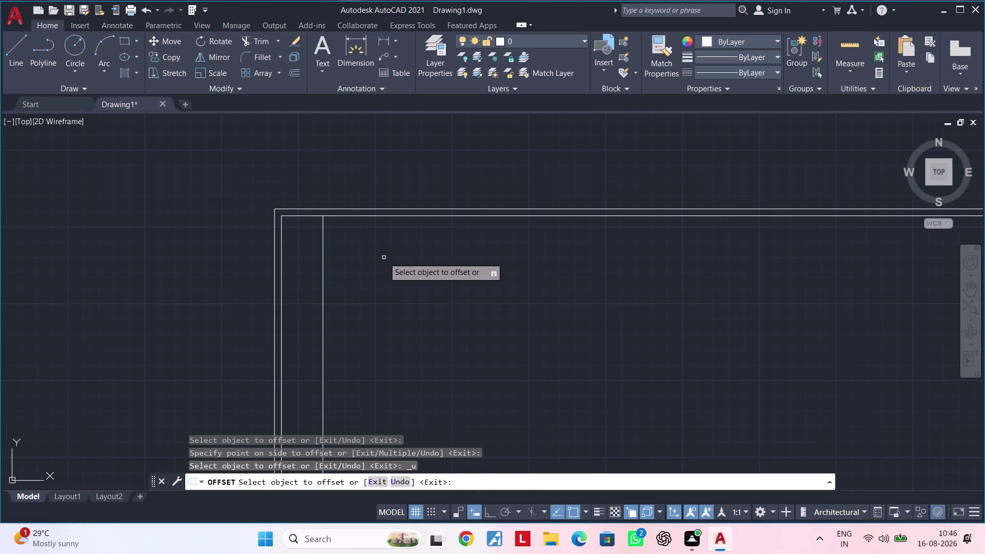
key(Escape)
key(Escape)
key(Escape)
Offset the interior vertical wall line 9" to form a double wall.
text(of)
key(space)
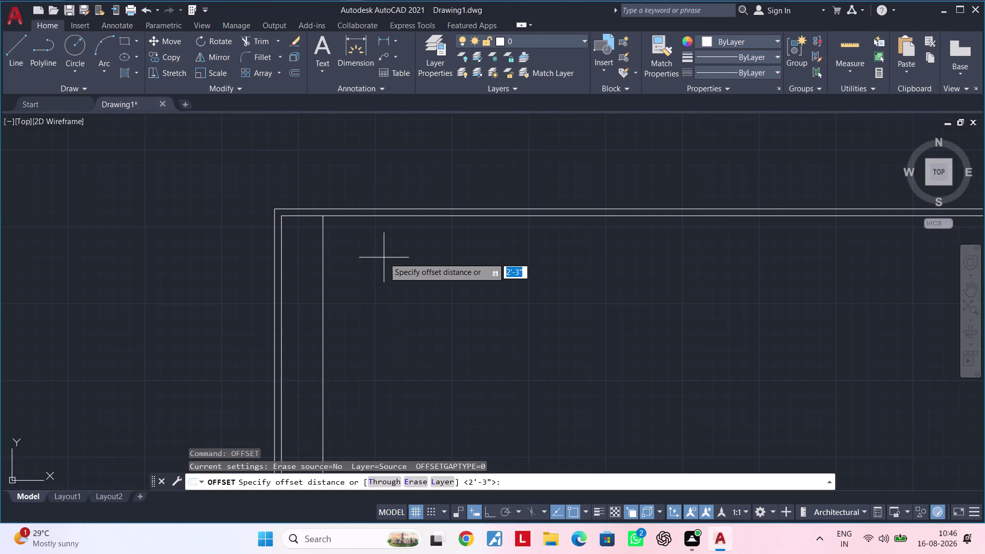
text(9")
key(Return)
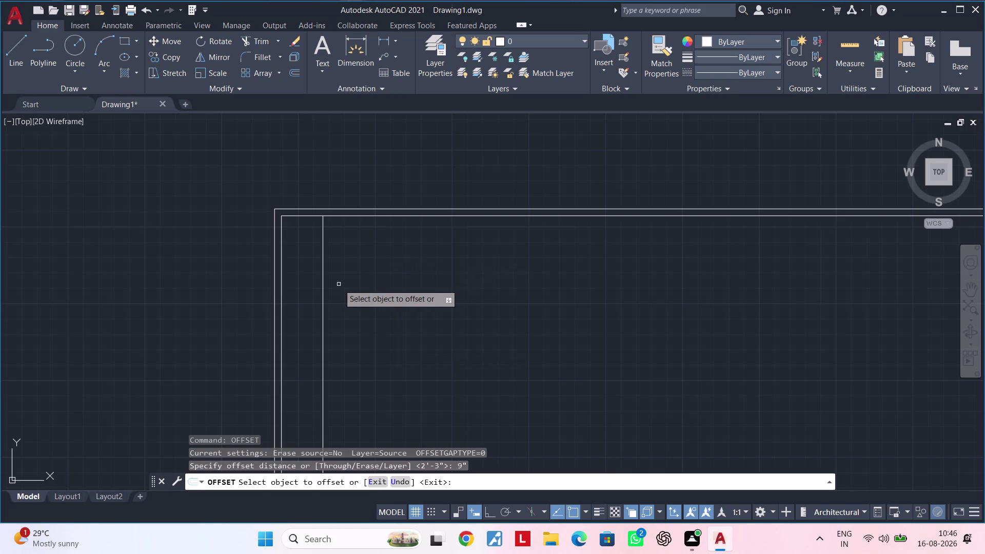
click(323, 282)
click(354, 281)
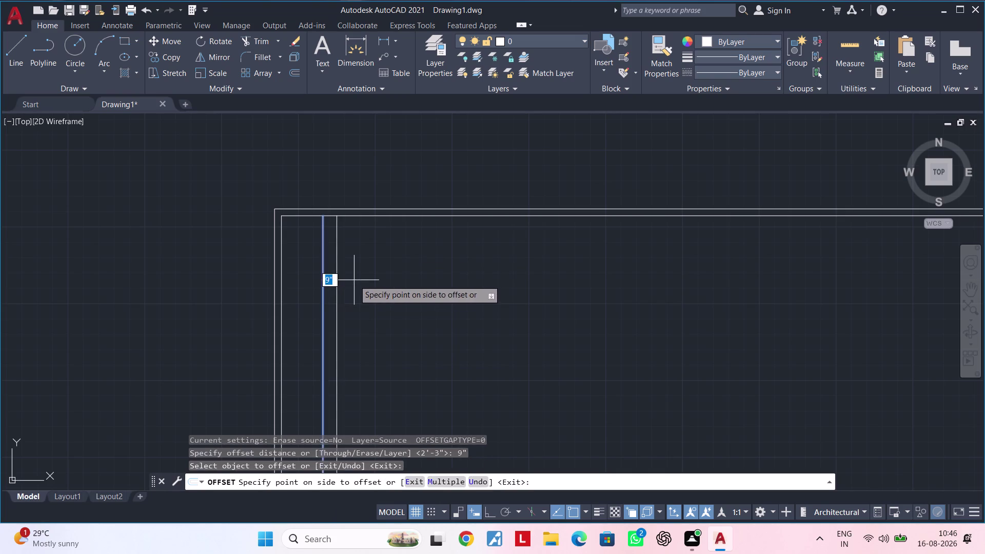
scroll(down, 3)
middle_drag(364, 273, 318, 306)
key(Escape)
key(Escape)
key(Escape)
key(Escape)
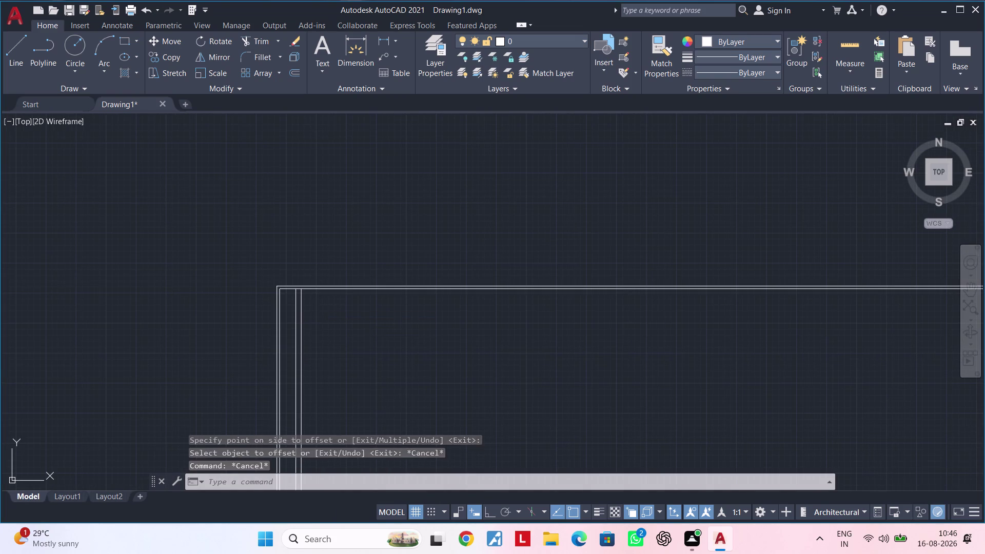
key(Escape)
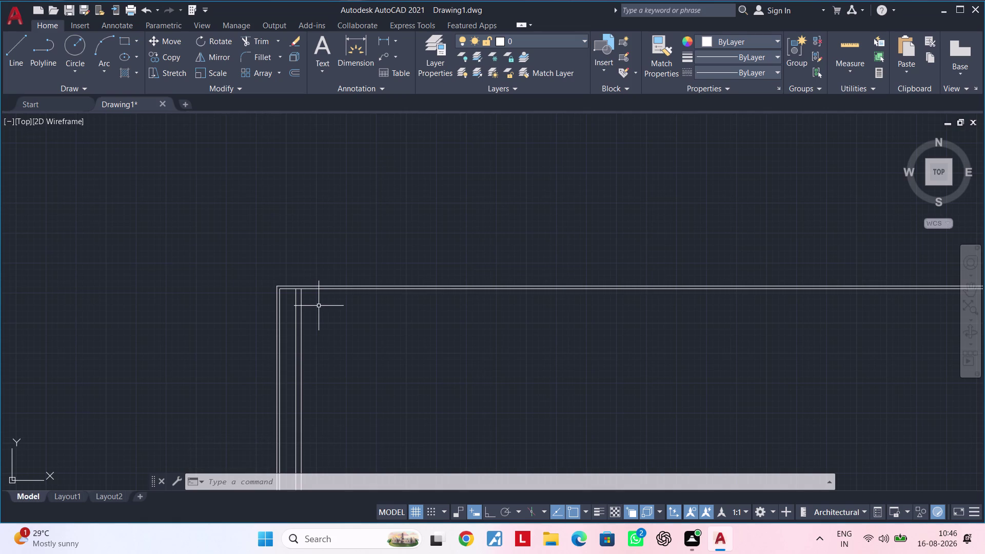
Pan back to the top-left wall corner and begin another offset with OF.
middle_drag(321, 311, 321, 290)
scroll(up, 3)
middle_drag(322, 293, 326, 318)
key(Escape)
key(Escape)
key(Escape)
key(Escape)
text(of)
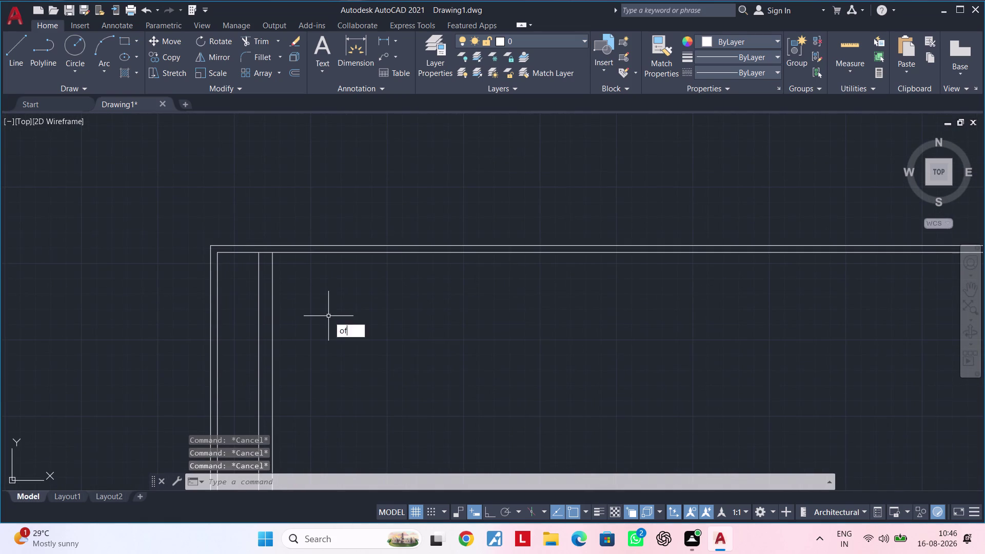
Offset the top inner wall line 2' downward.
key(space)
text(2')
key(Return)
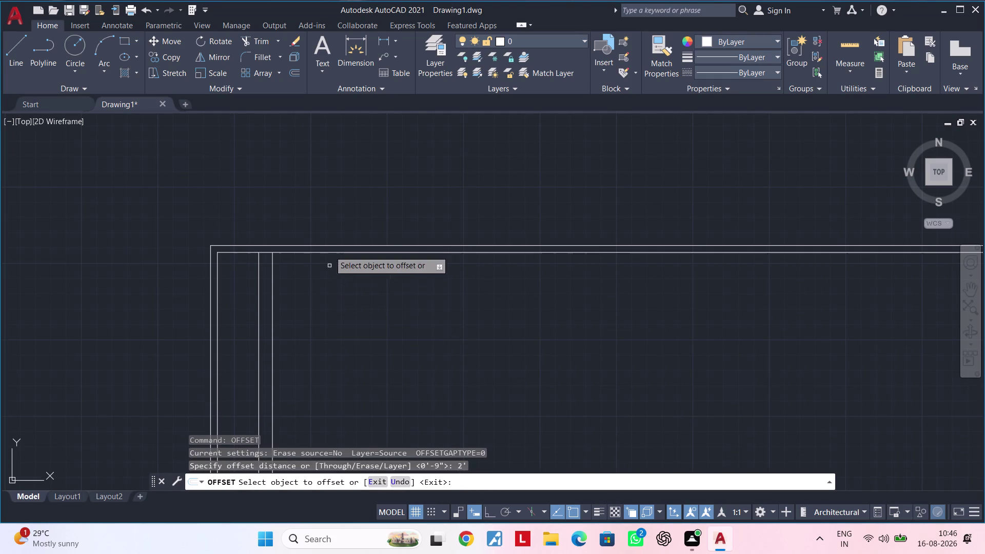
click(329, 252)
click(334, 313)
key(Escape)
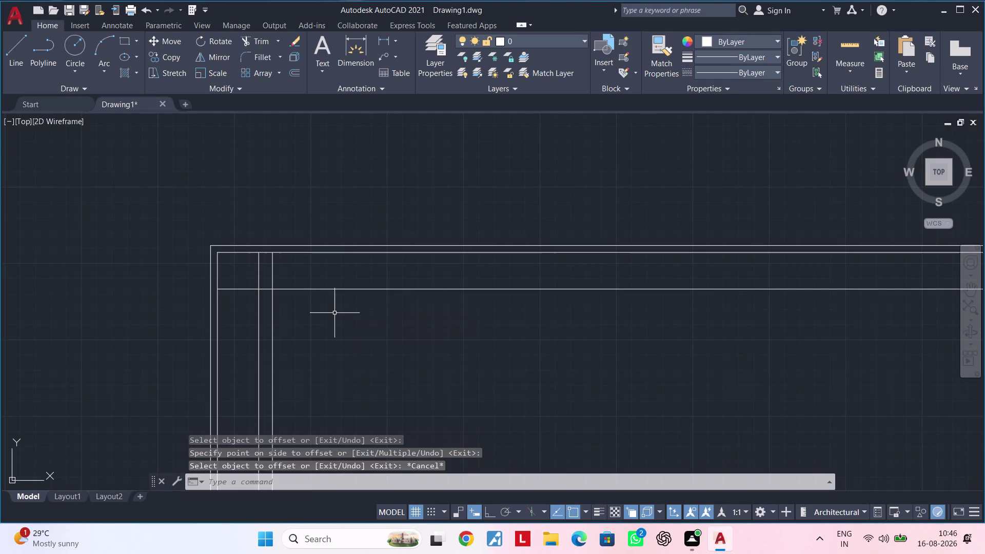
key(Escape)
middle_drag(334, 313, 361, 271)
key(Escape)
key(Escape)
key(Escape)
key(Escape)
key(Escape)
key(Escape)
key(Escape)
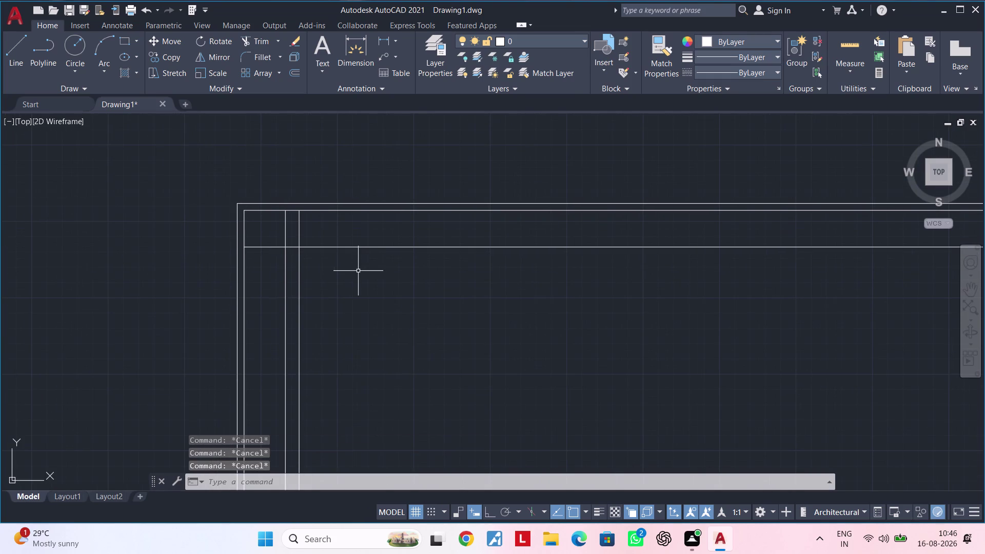
middle_drag(356, 272, 377, 252)
key(Escape)
key(Escape)
key(Escape)
Trim the overlapping wall ends at the corner with a crossing selection.
text(tr)
key(space)
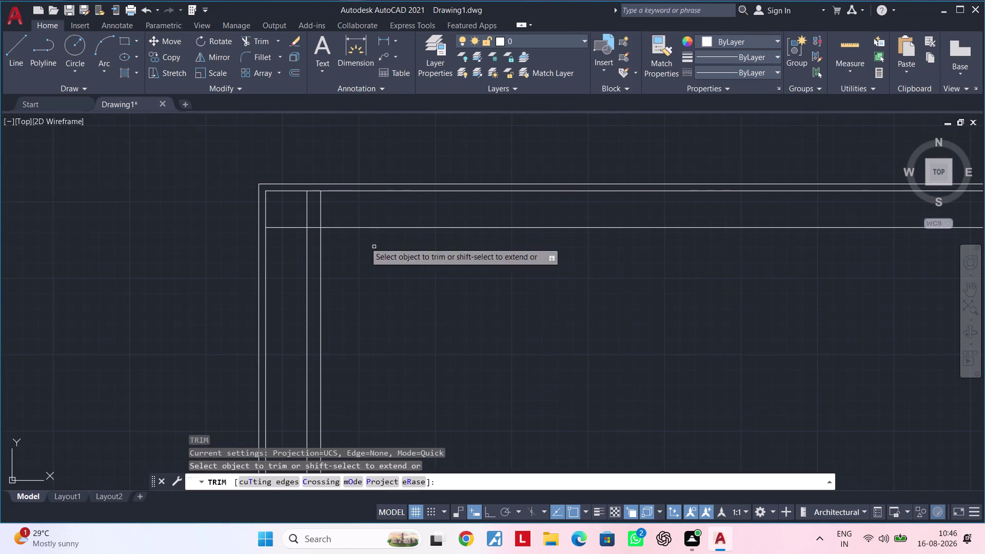
drag(326, 207, 293, 241)
key(Escape)
key(Escape)
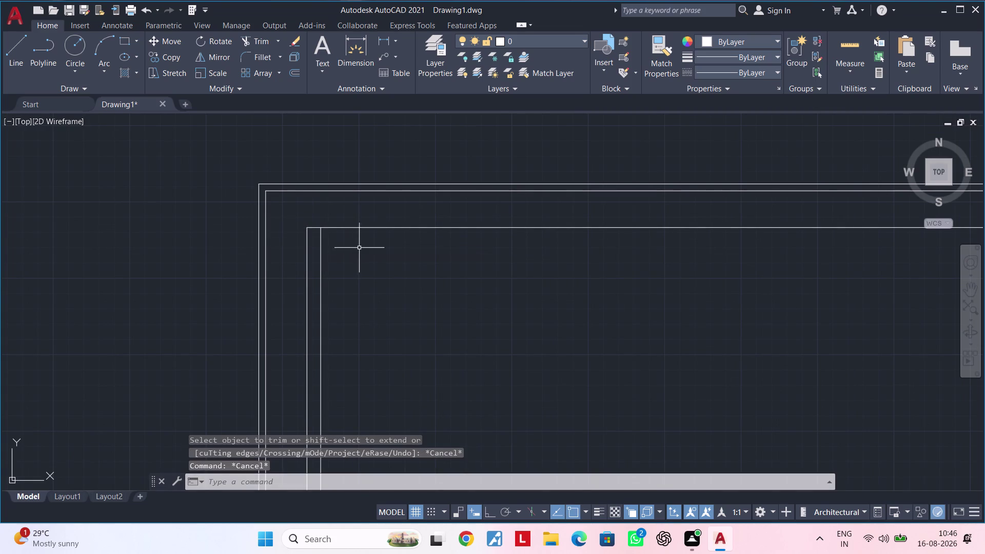
middle_drag(352, 242, 329, 198)
key(Escape)
key(Escape)
middle_drag(336, 215, 347, 211)
key(Escape)
key(Escape)
key(Escape)
Offset the inner vertical wall line 13'-6" to the right.
text(of)
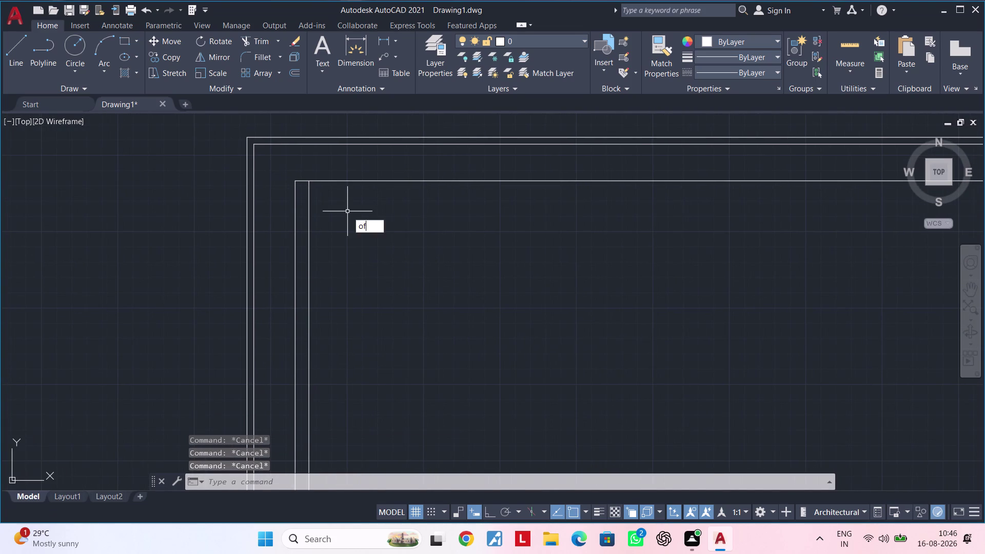
key(space)
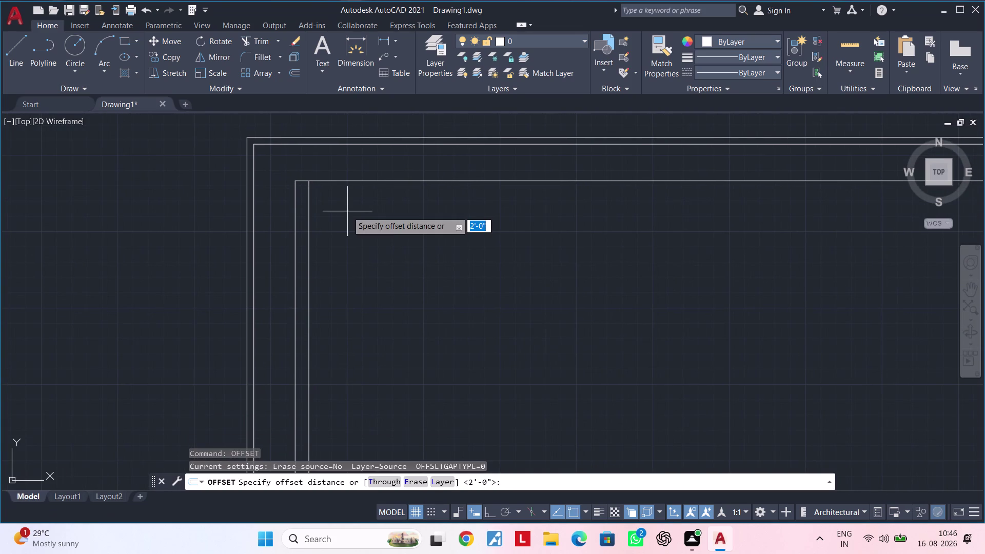
text(13)
text('6")
key(Return)
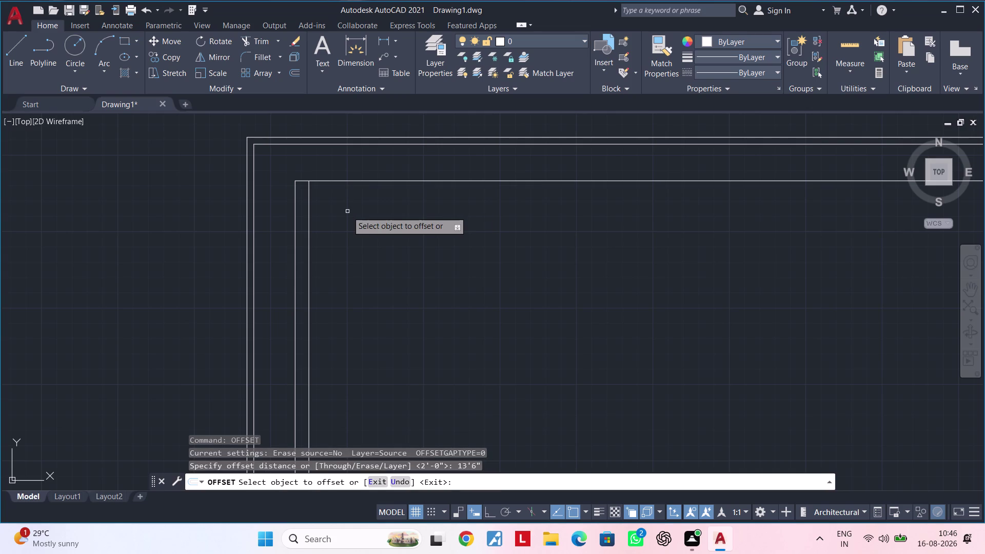
click(308, 227)
click(441, 222)
scroll(down, 3)
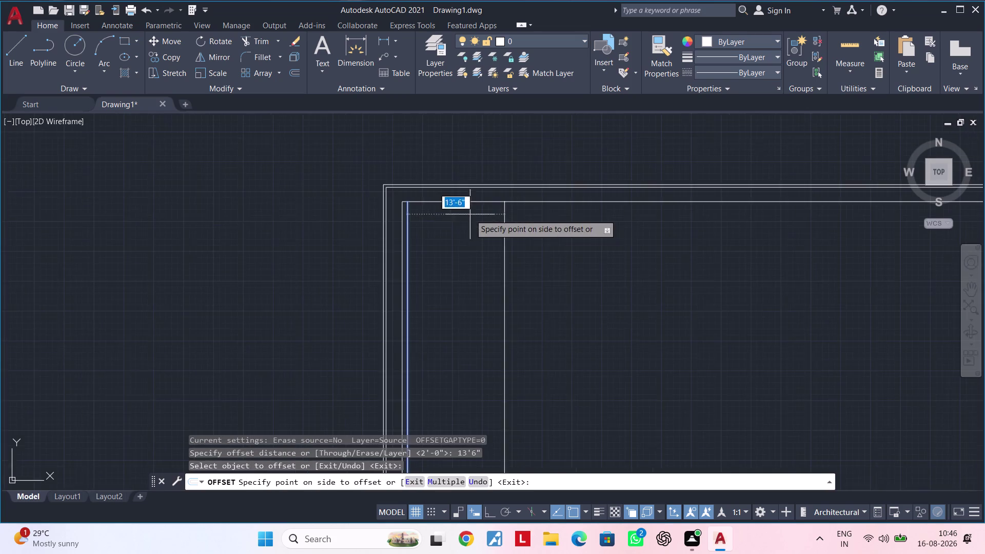
middle_drag(481, 227, 395, 241)
click(422, 250)
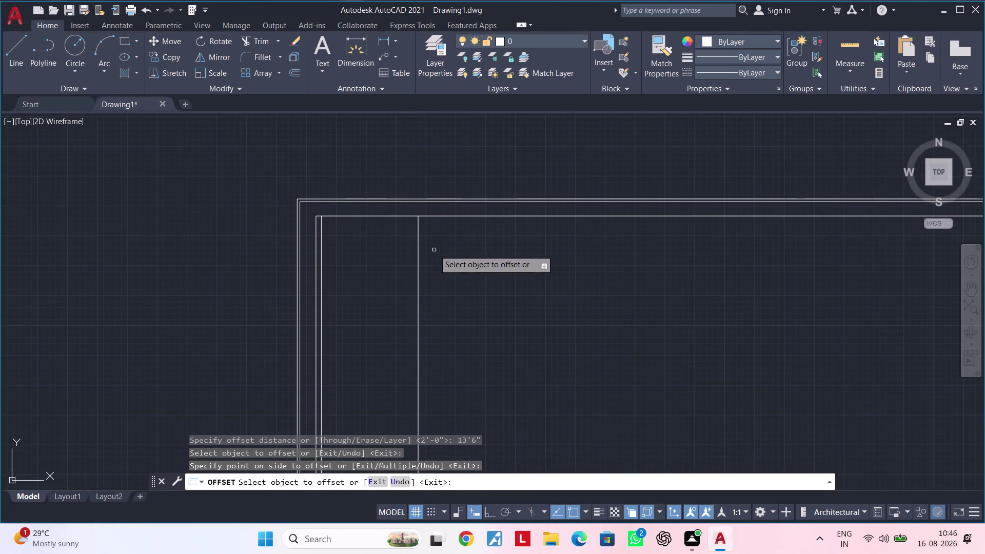
scroll(down, 3)
middle_drag(435, 257, 510, 244)
scroll(up, 3)
middle_drag(506, 253, 503, 266)
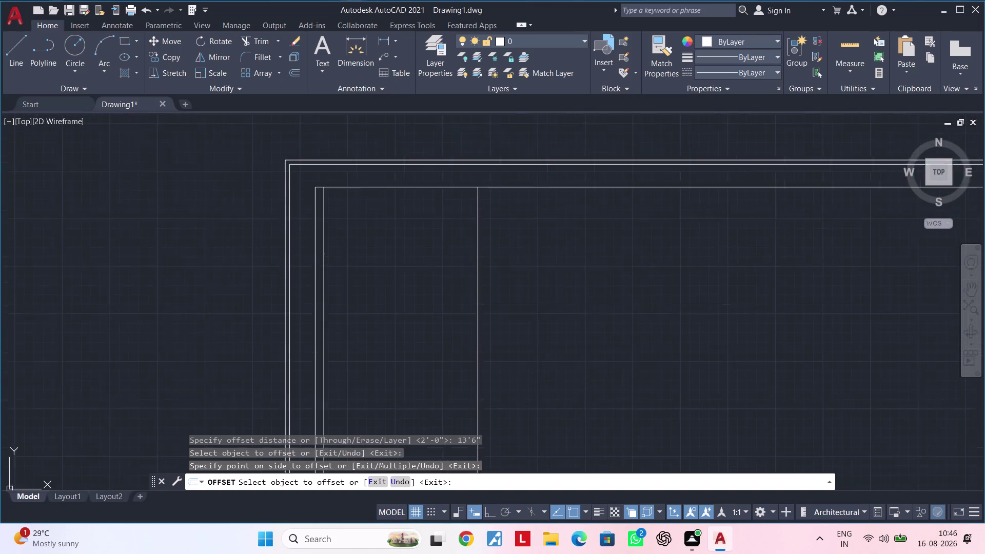
middle_drag(503, 266, 494, 283)
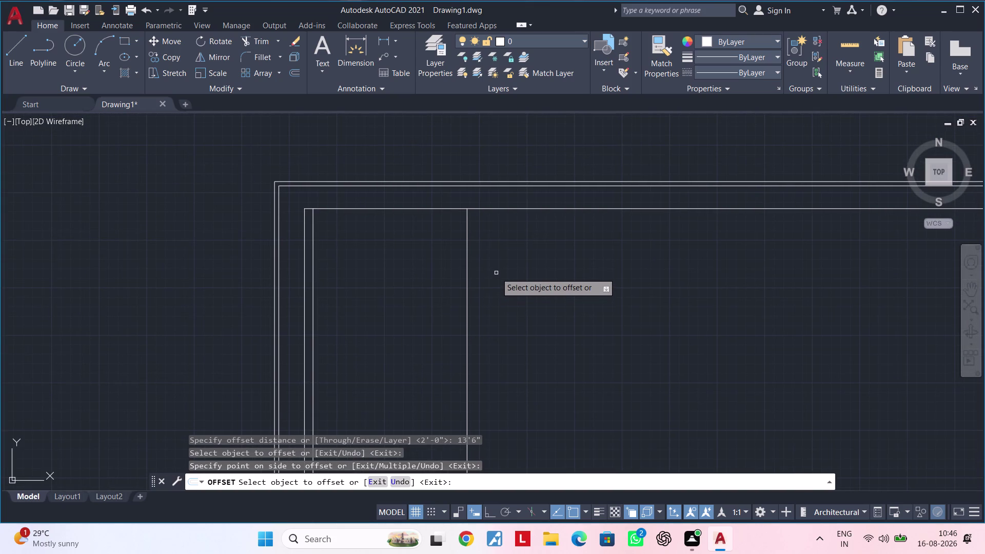
key(space)
Offset the interior horizontal wall line 9" below itself.
key(space)
text(9")
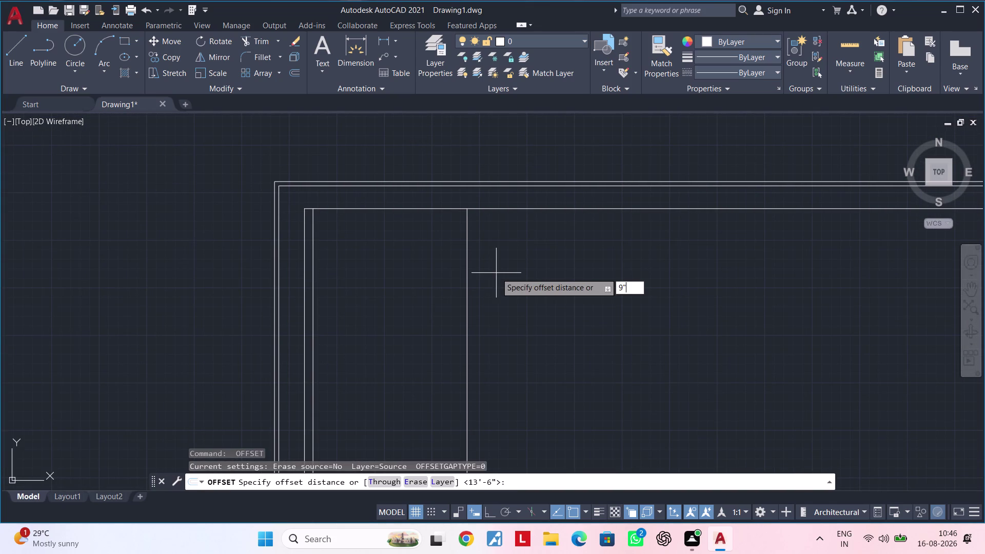
key(Return)
scroll(up, 3)
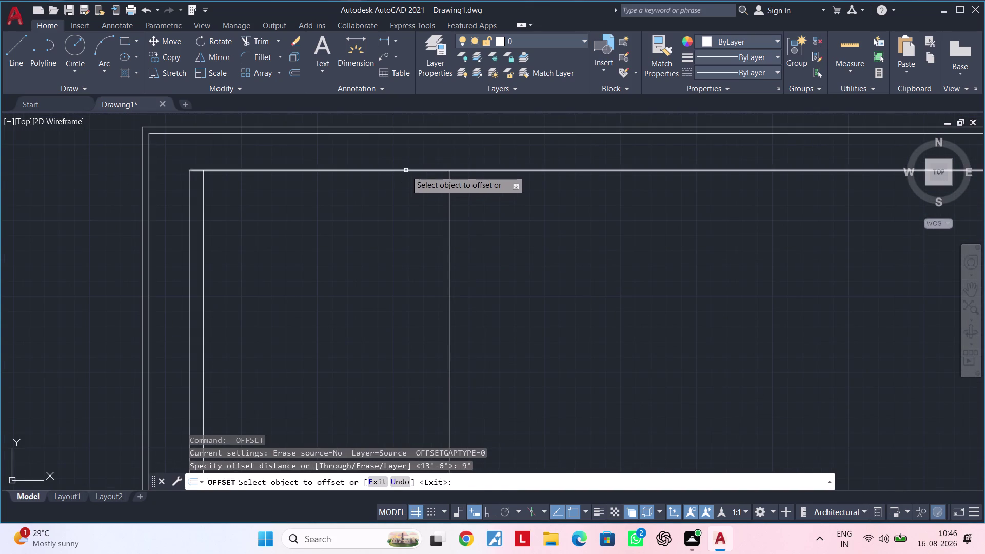
click(406, 170)
click(409, 226)
scroll(down, 3)
middle_drag(466, 242, 347, 226)
scroll(up, 3)
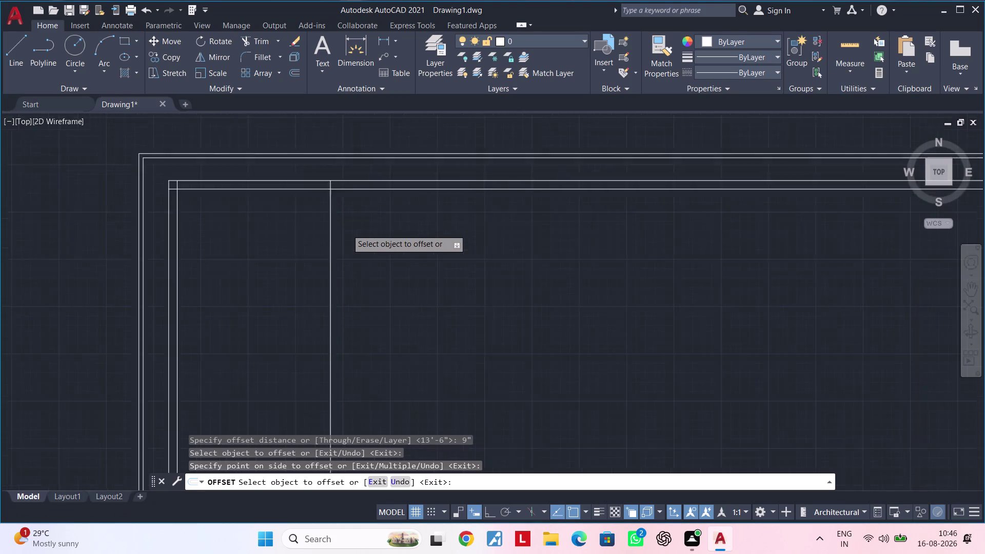
middle_drag(343, 233, 391, 238)
key(space)
key(space)
Double the new vertical wall line with a 4.5" offset copy.
text(4.)
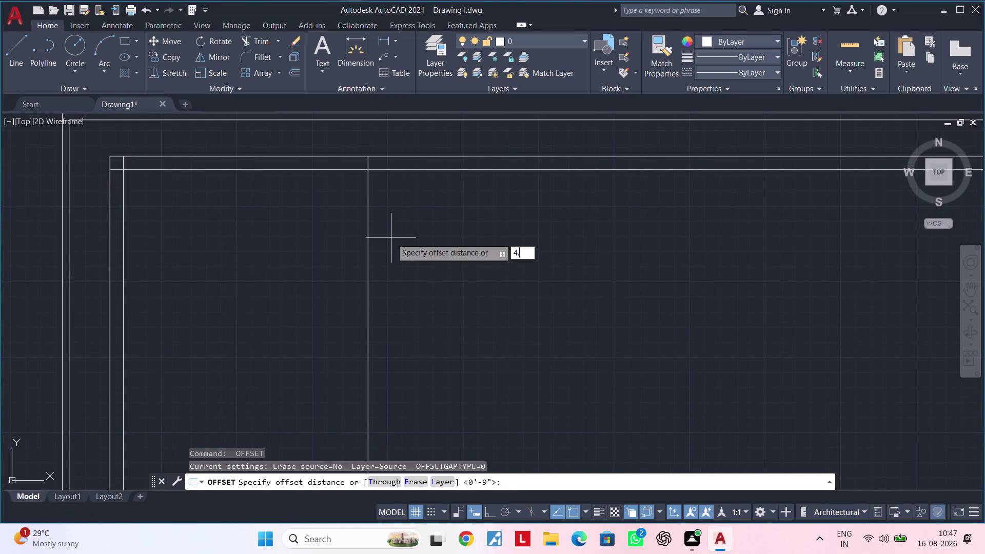
text(5")
key(Return)
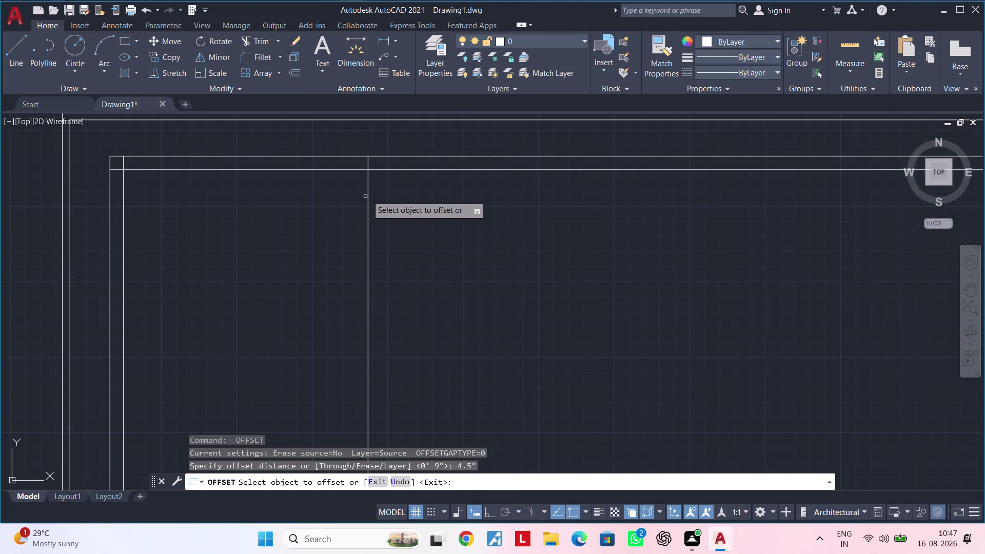
click(368, 195)
click(409, 195)
middle_drag(408, 195, 335, 242)
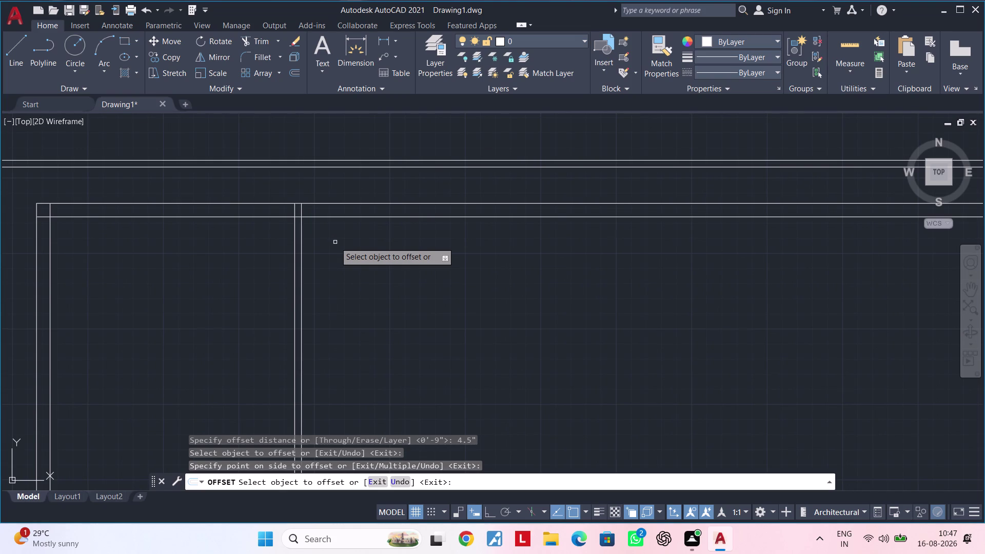
Offset a vertical wall line 12' to the right.
key(space)
key(space)
text(12')
key(Return)
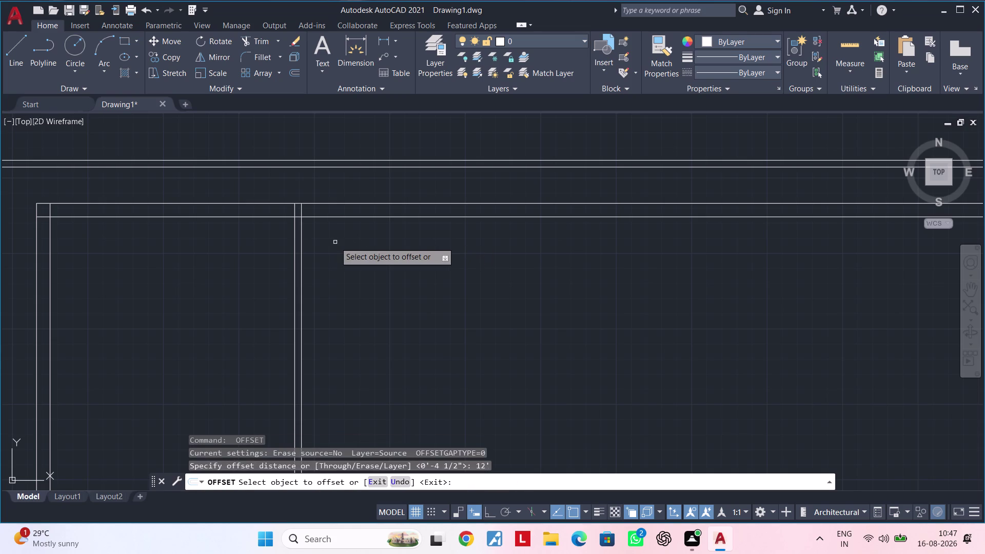
click(301, 248)
click(446, 254)
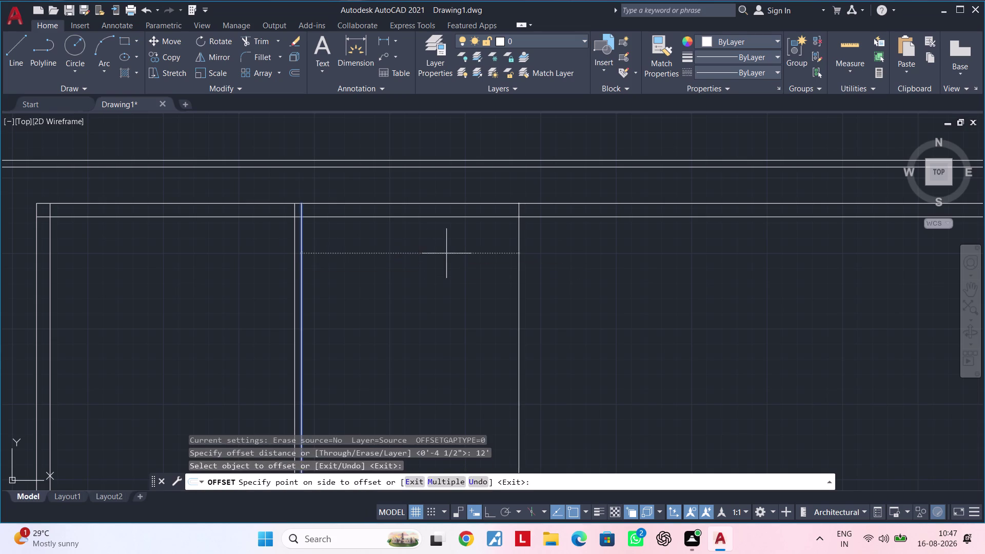
middle_drag(450, 255, 256, 286)
key(space)
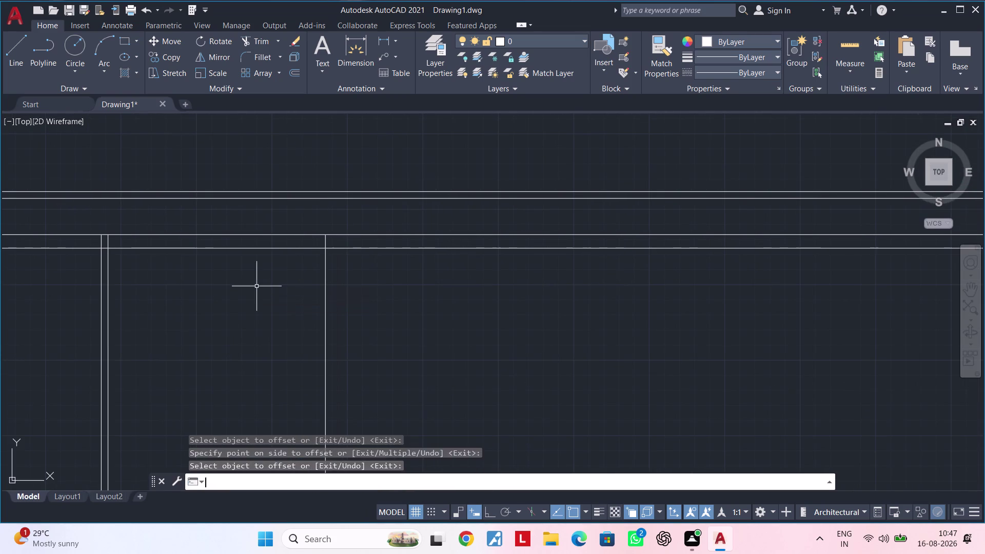
Double that 12' wall line with a 4.5" offset copy beside it.
key(space)
text(4)
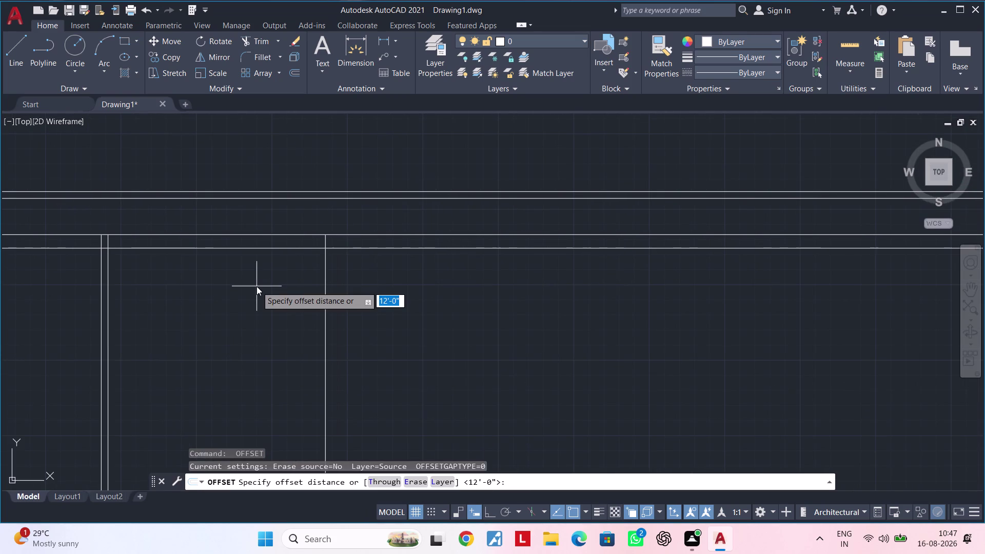
text(.5")
key(Return)
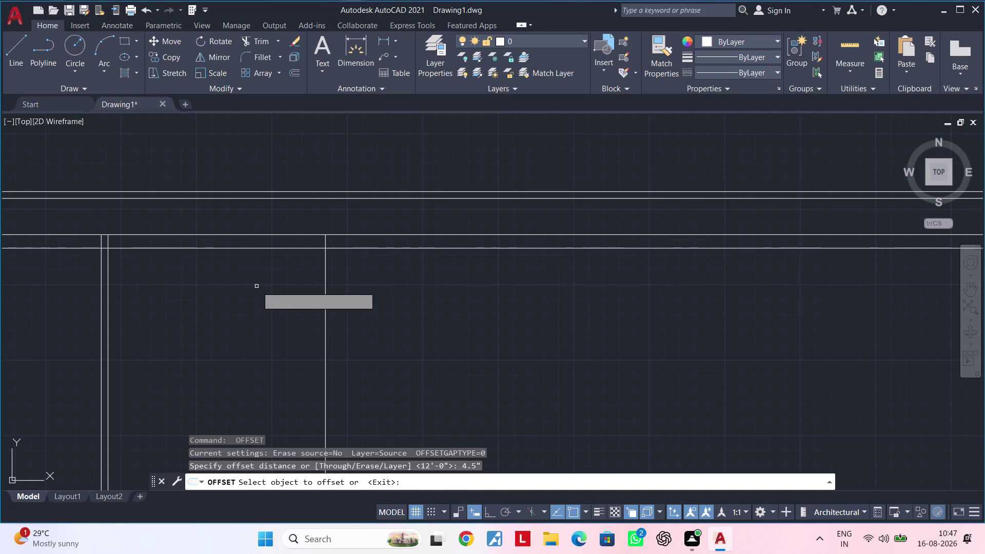
click(324, 290)
click(362, 289)
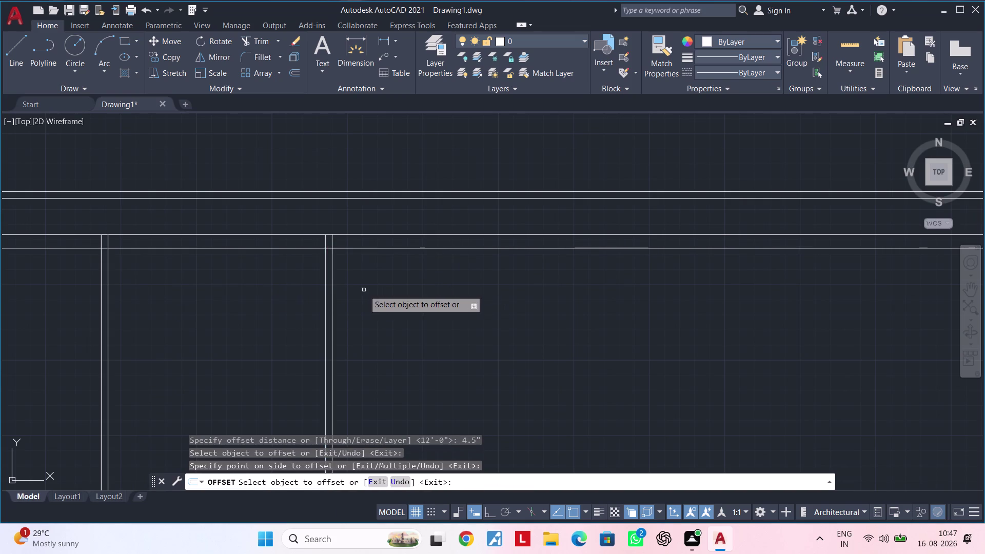
middle_drag(356, 293, 239, 313)
scroll(up, 3)
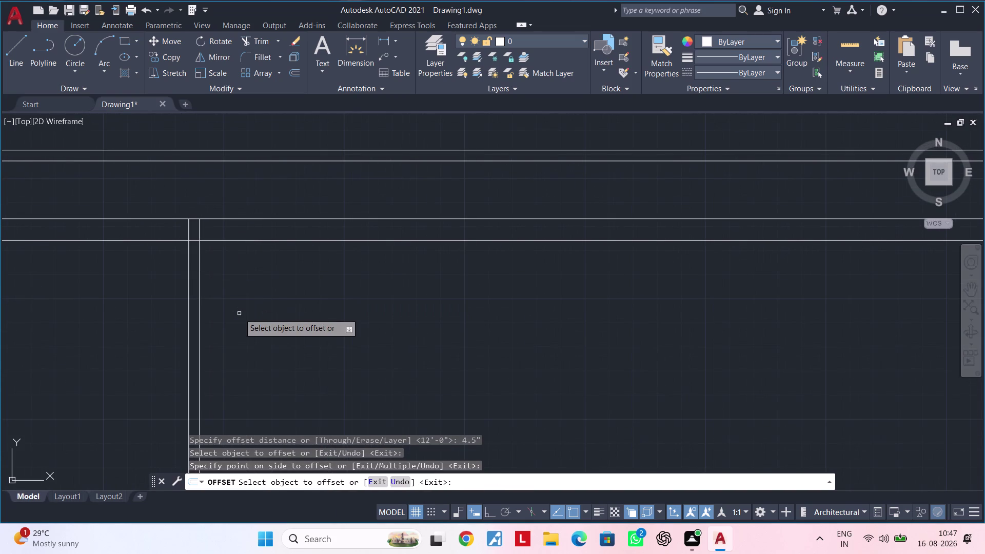
key(space)
Offset a wall line 13'4.5" further to the right.
key(space)
text(13)
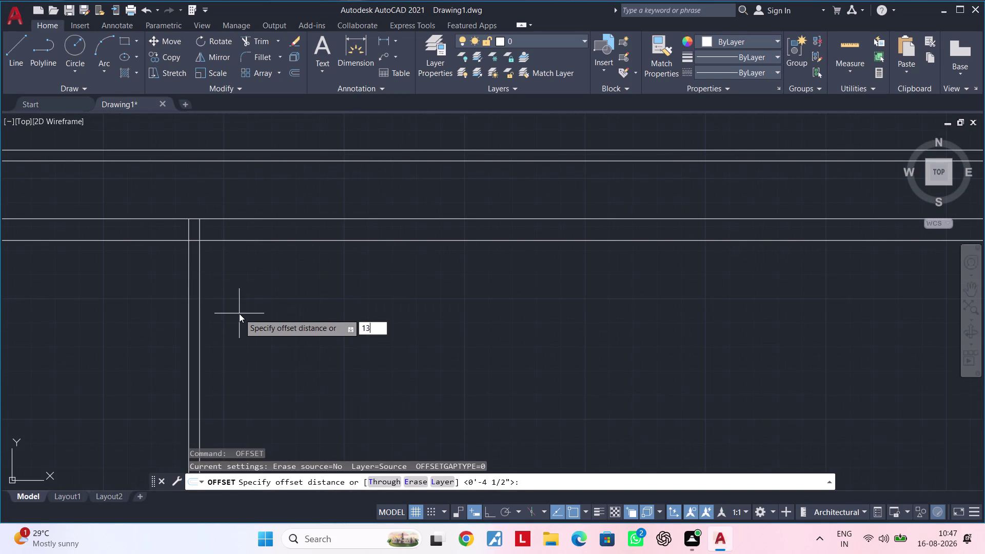
text(')
text(4.5)
text(")
key(Return)
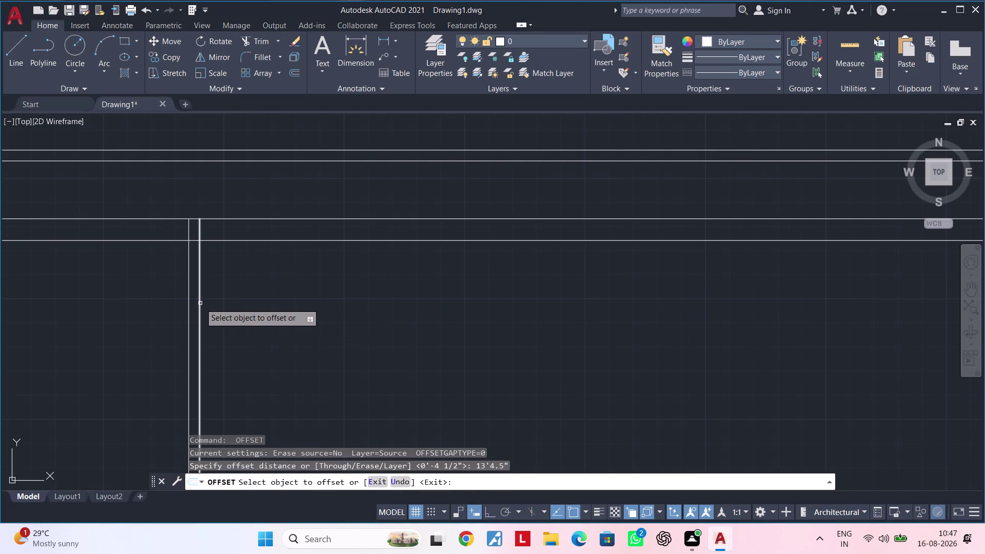
click(200, 303)
click(329, 295)
middle_drag(396, 300, 288, 305)
middle_drag(400, 318, 393, 318)
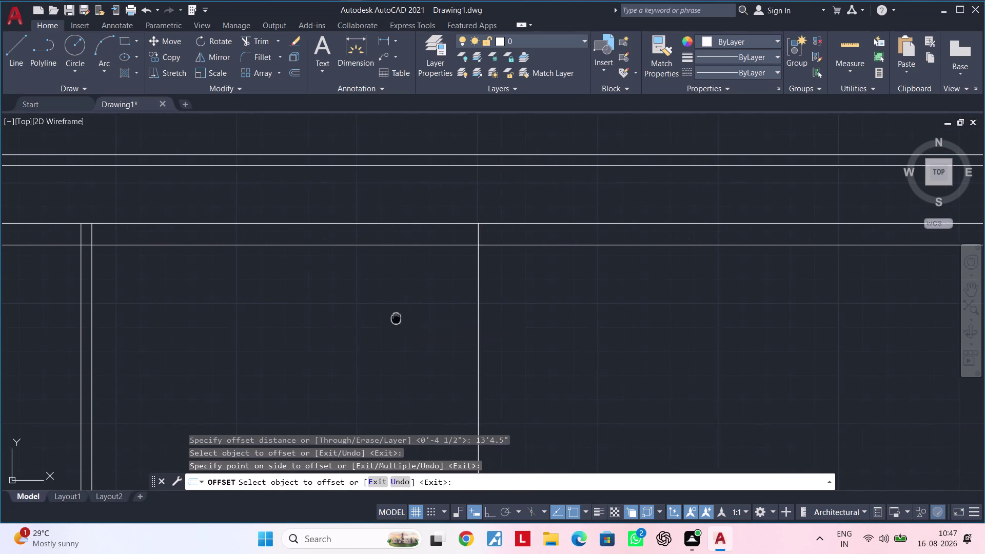
middle_drag(394, 318, 321, 321)
key(space)
Double the 13'4.5" wall line with a 9" offset copy.
key(space)
text(9")
key(Return)
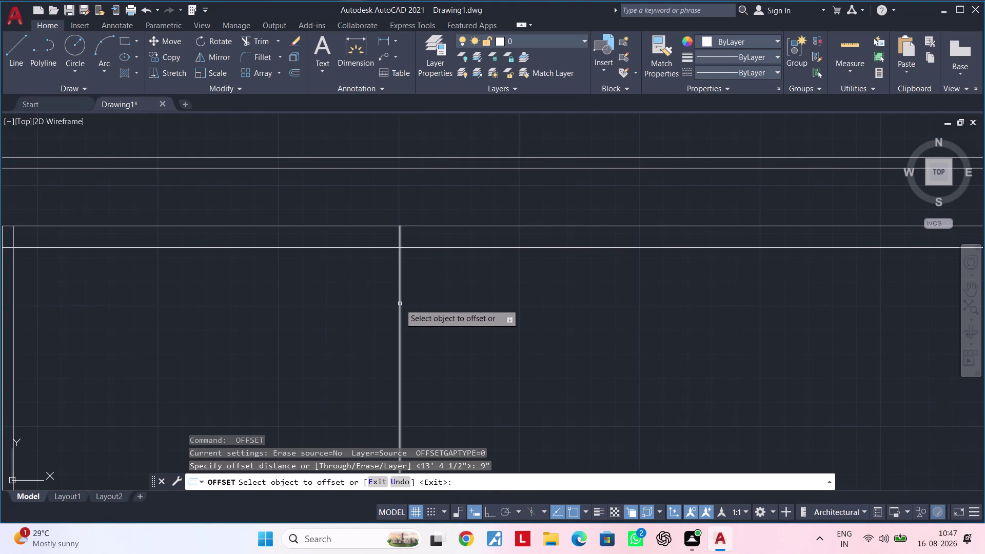
click(400, 304)
click(475, 296)
scroll(down, 3)
middle_drag(380, 318, 565, 242)
scroll(down, 3)
middle_drag(539, 257, 564, 249)
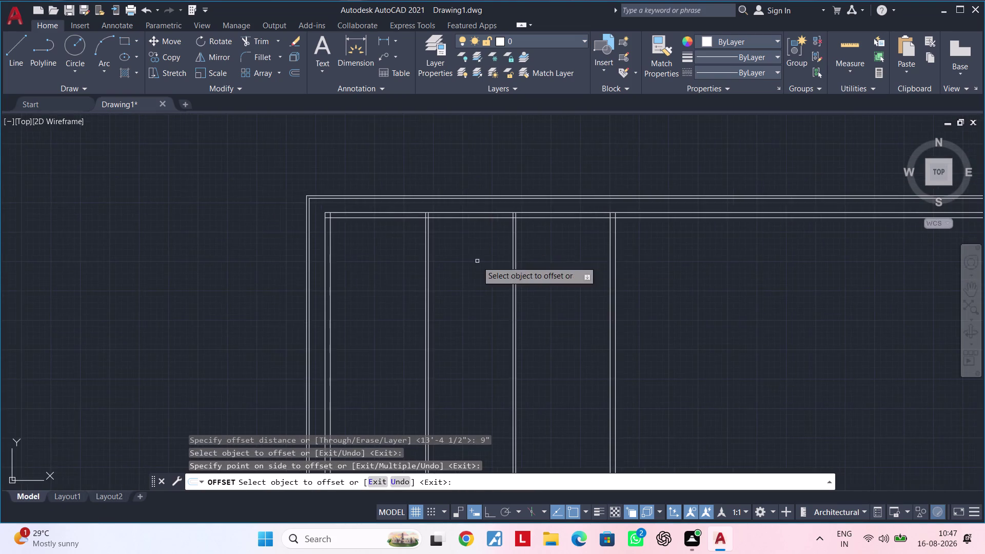
scroll(up, 3)
middle_drag(453, 252, 472, 320)
middle_drag(477, 288, 495, 251)
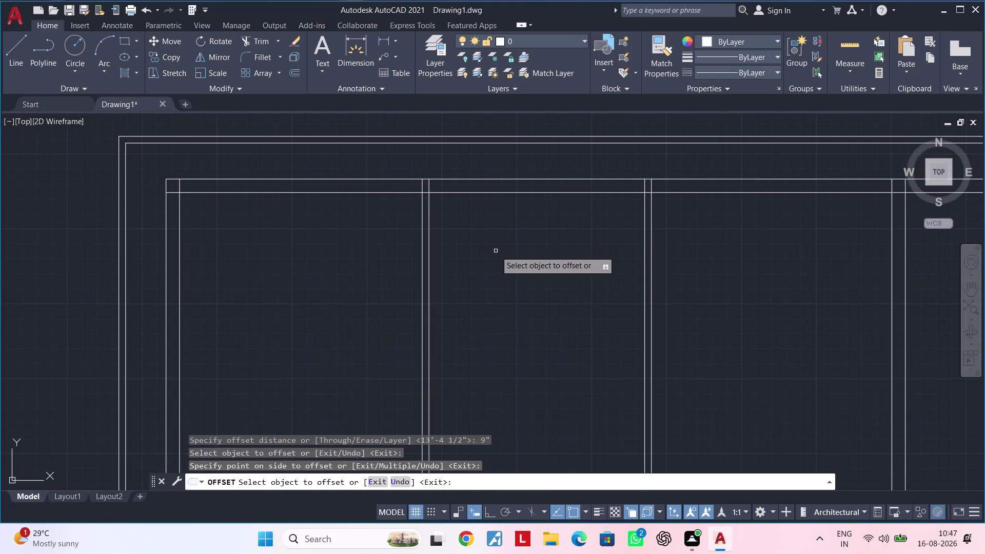
key(space)
Offset the top inner wall line 12' downward as a horizontal wall.
key(space)
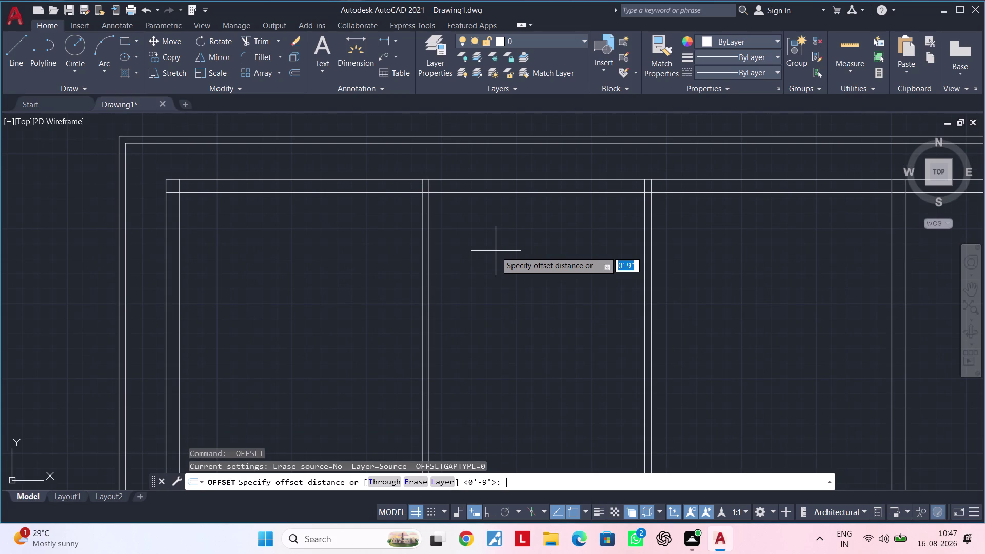
text(12')
key(Return)
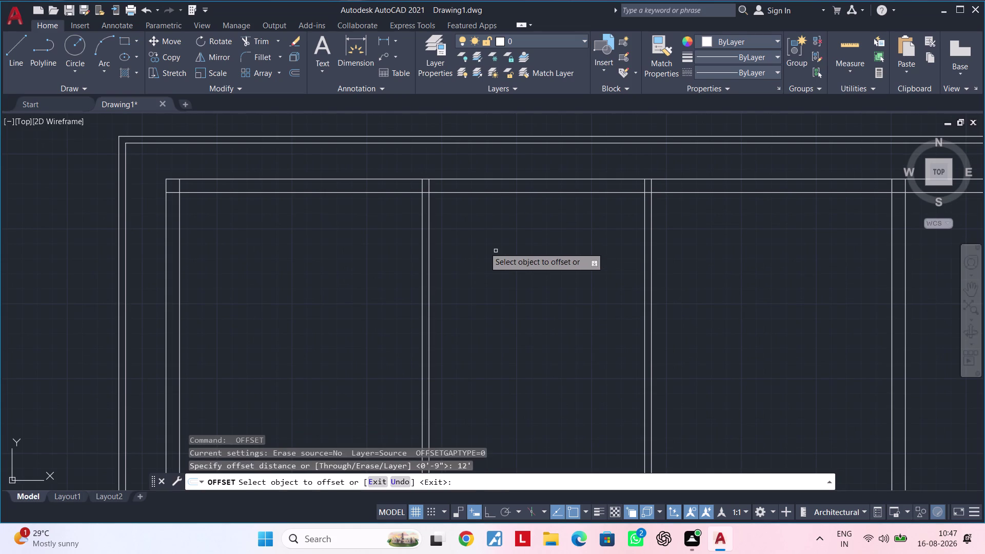
click(378, 192)
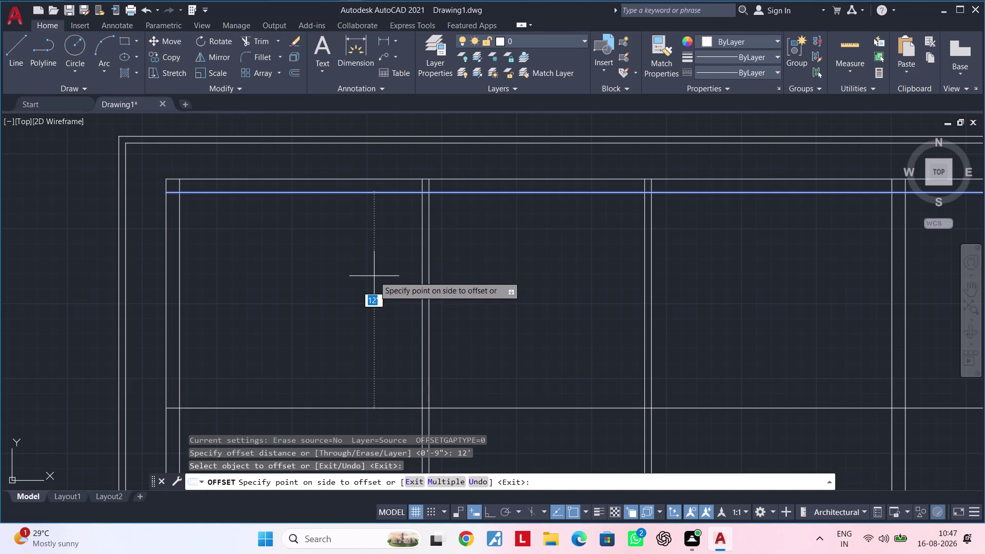
click(369, 282)
scroll(down, 3)
middle_drag(357, 290, 346, 205)
middle_drag(361, 252, 359, 215)
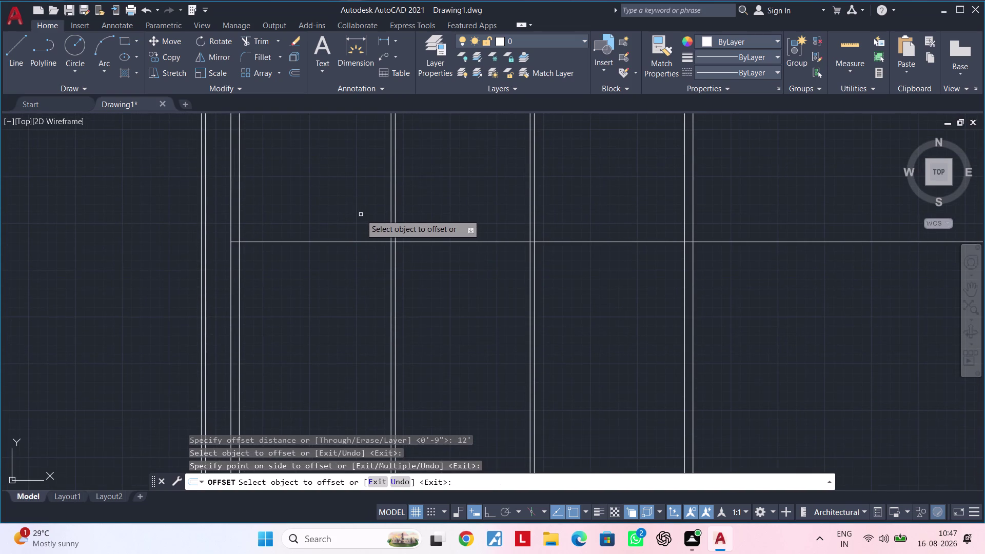
key(space)
Double the new horizontal wall with a 4.5" copy below it.
key(space)
text(4.)
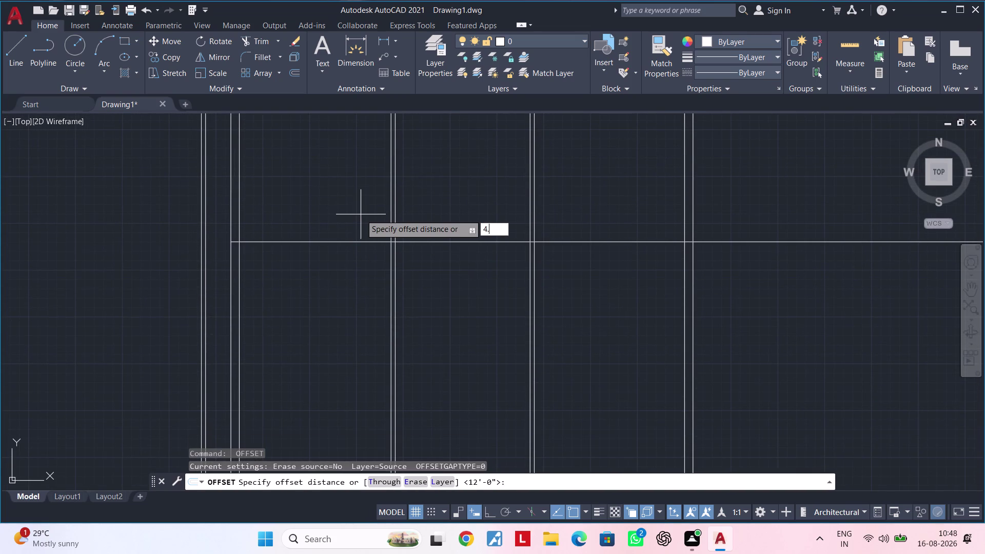
text(5")
key(Return)
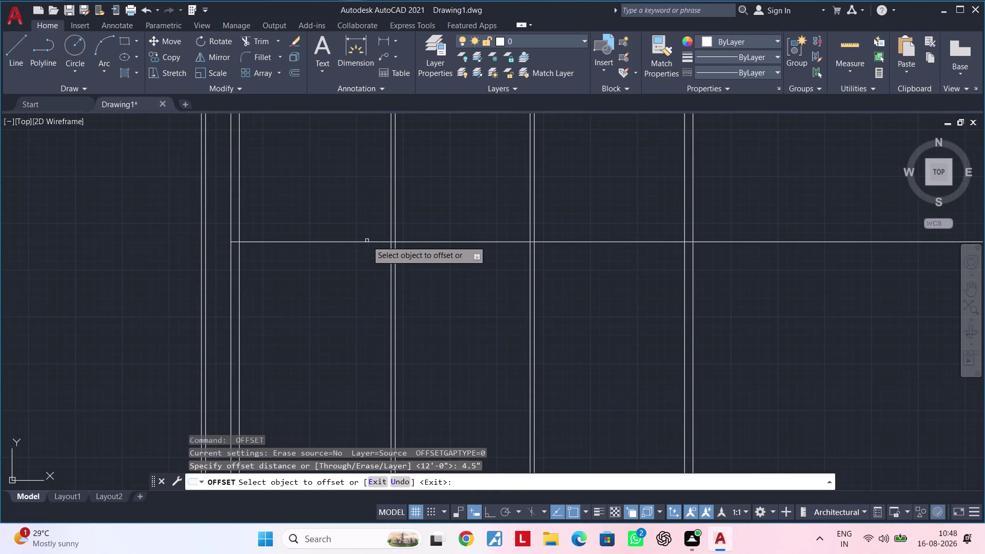
click(367, 240)
double_click(348, 302)
middle_drag(464, 298, 419, 338)
key(Escape)
key(Escape)
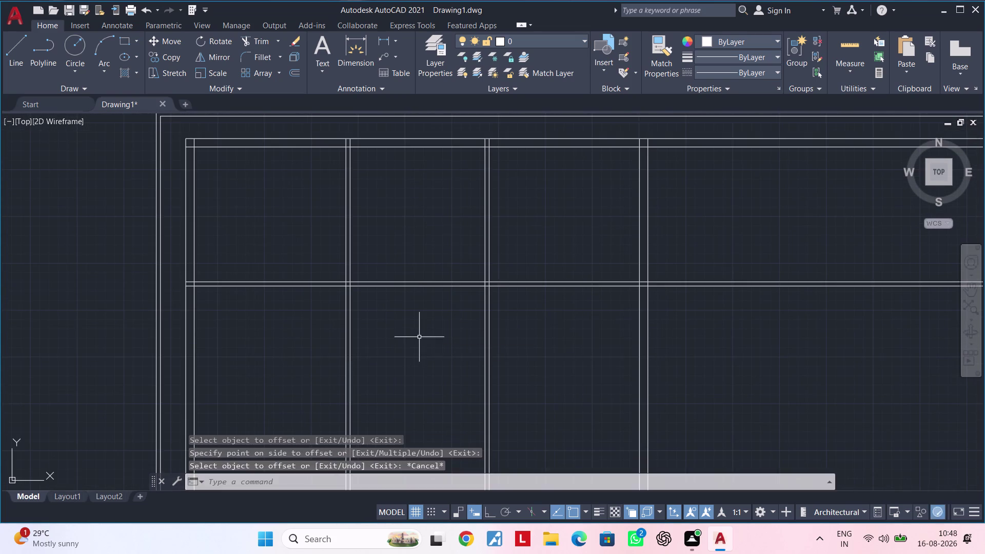
Start TRIM and fence across the interior wall crossings to trim them.
key(Escape)
text(tr)
key(space)
middle_drag(421, 332, 377, 366)
drag(761, 368, 744, 272)
scroll(down, 3)
middle_drag(721, 282, 613, 276)
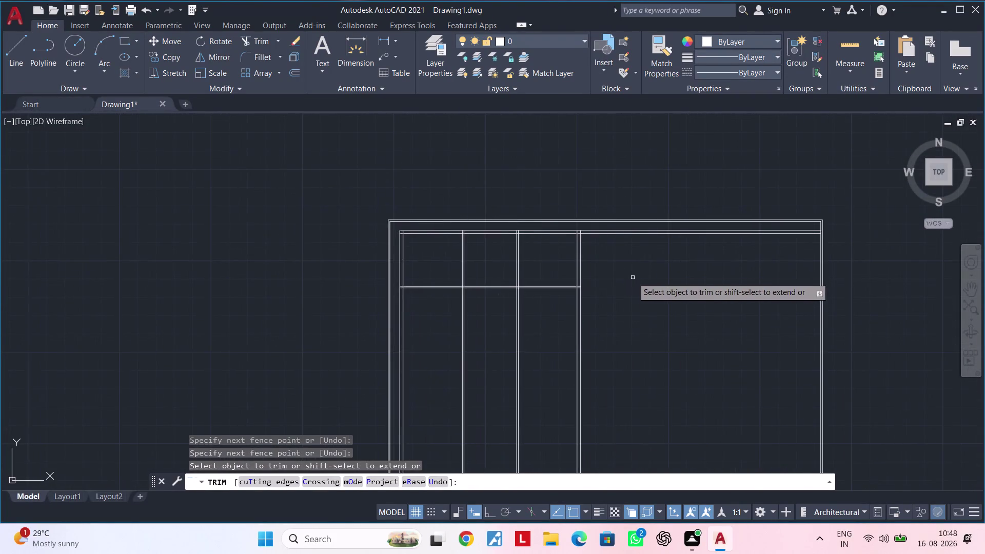
Pan across the room grid to check the trimmed walls, then exit TRIM.
middle_drag(633, 289, 690, 254)
scroll(up, 3)
middle_drag(541, 277, 500, 339)
middle_drag(500, 333, 455, 353)
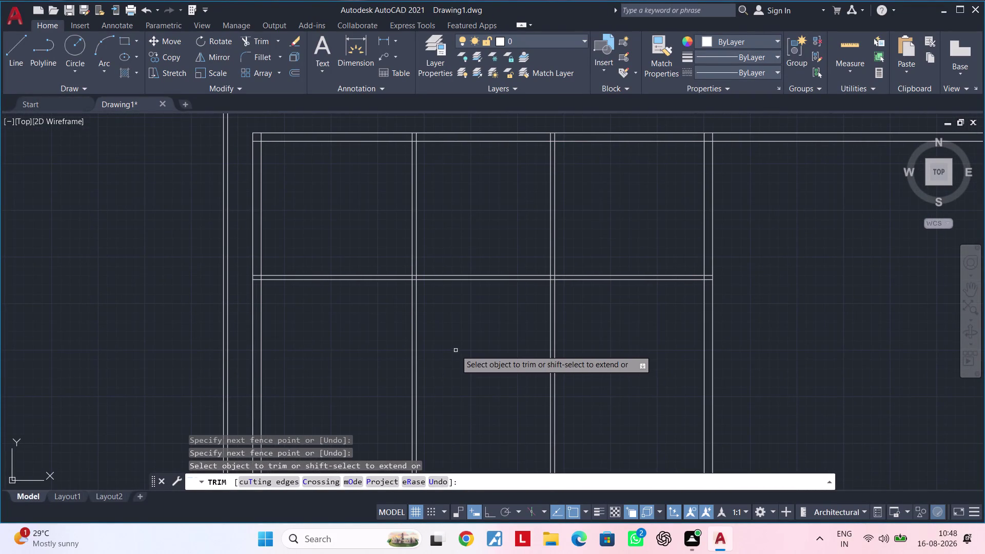
middle_drag(452, 350, 430, 358)
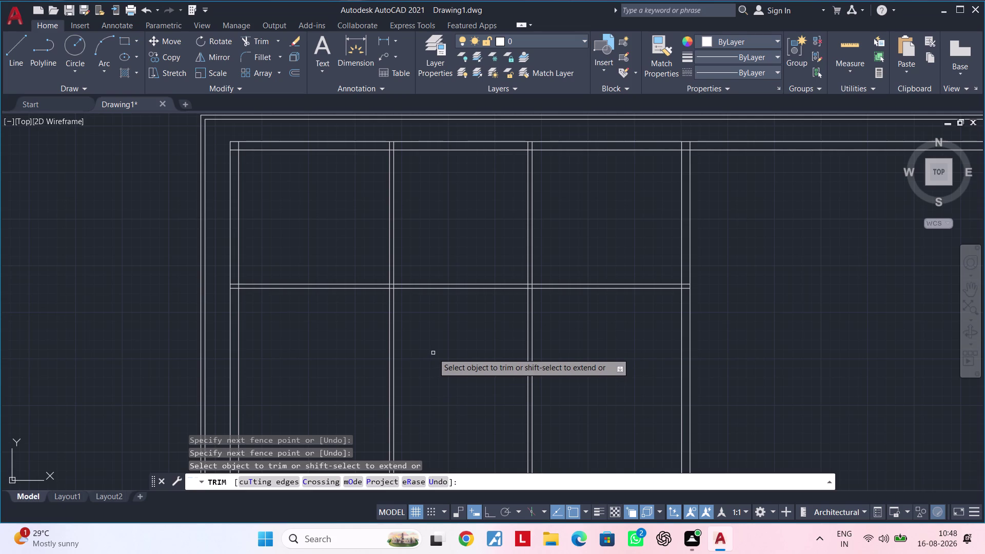
middle_drag(408, 325, 393, 281)
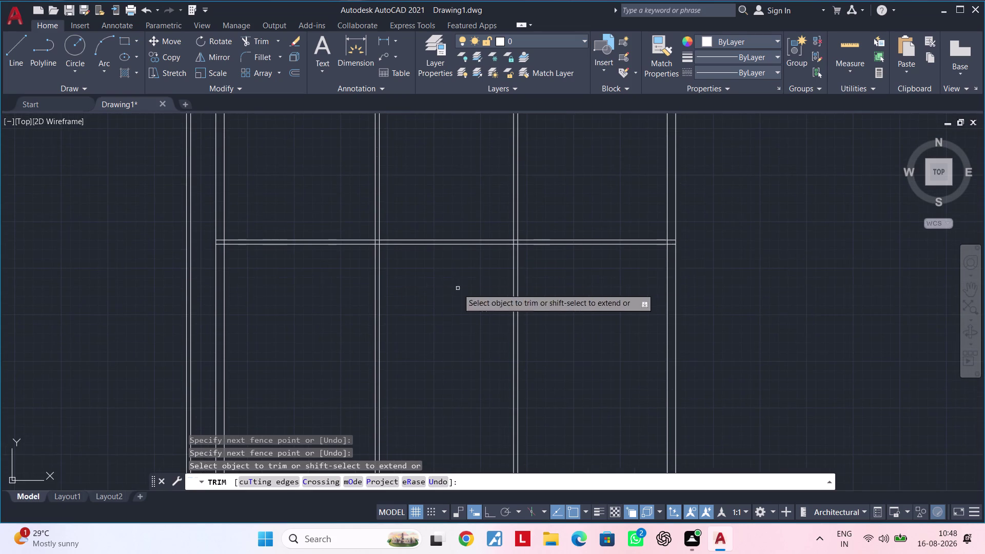
middle_drag(445, 319, 452, 347)
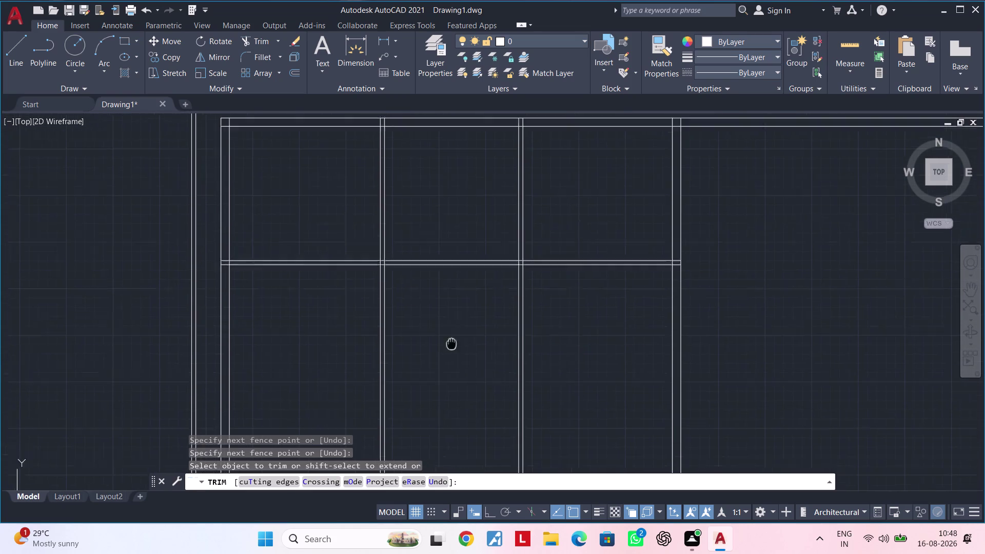
middle_drag(452, 347, 465, 391)
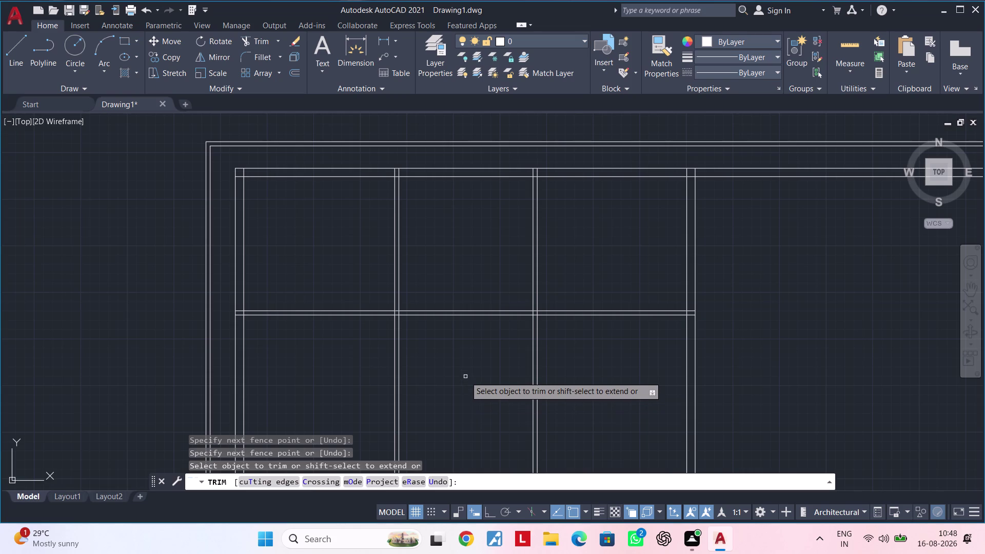
middle_drag(465, 377, 594, 374)
middle_drag(566, 353, 453, 342)
scroll(up, 3)
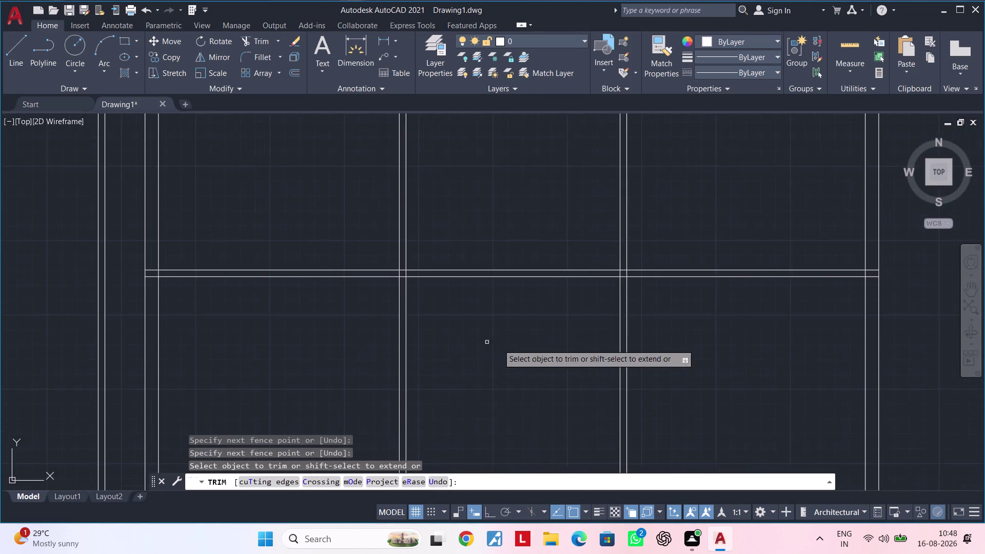
middle_drag(511, 344, 400, 347)
scroll(down, 3)
middle_drag(437, 343, 389, 343)
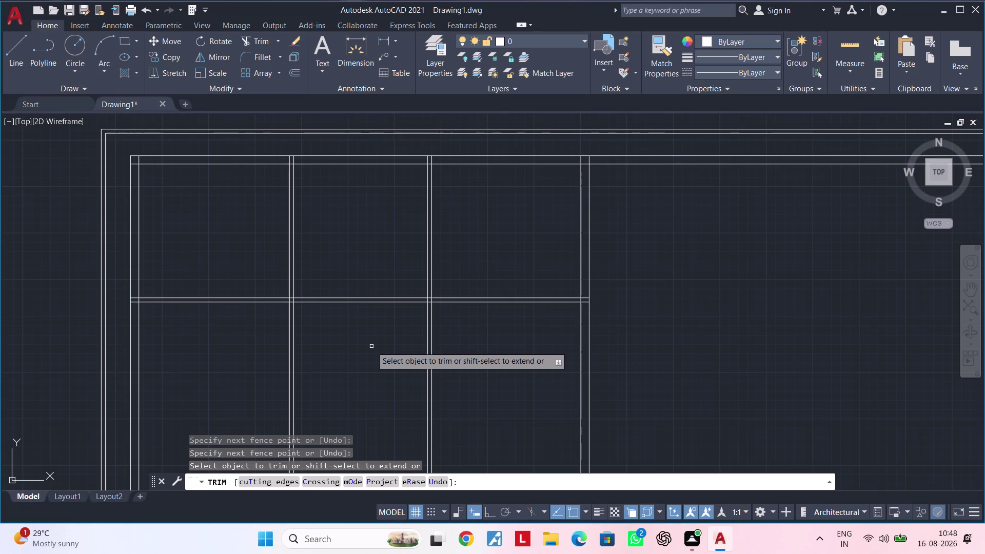
middle_drag(371, 346, 470, 349)
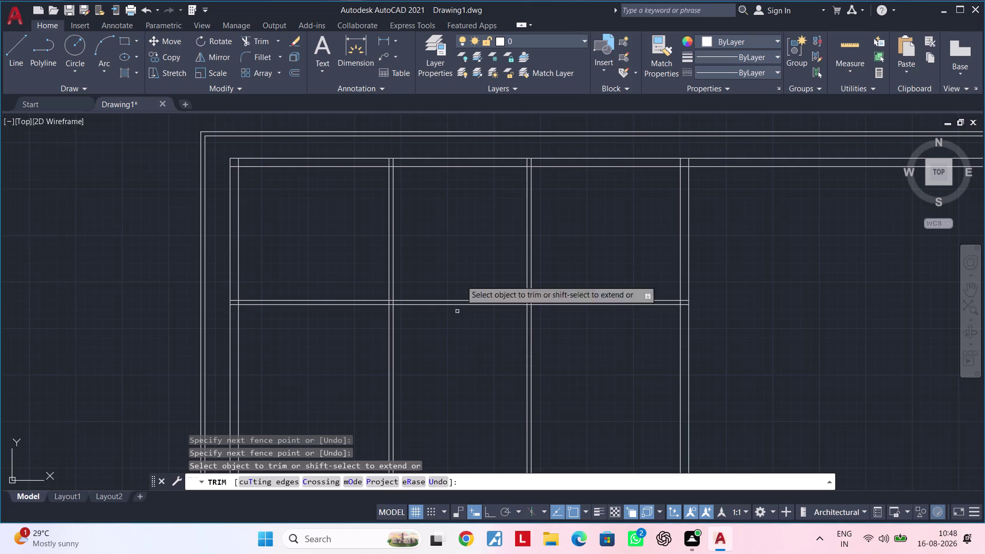
middle_drag(468, 205, 464, 321)
middle_click(464, 321)
middle_drag(453, 310, 445, 318)
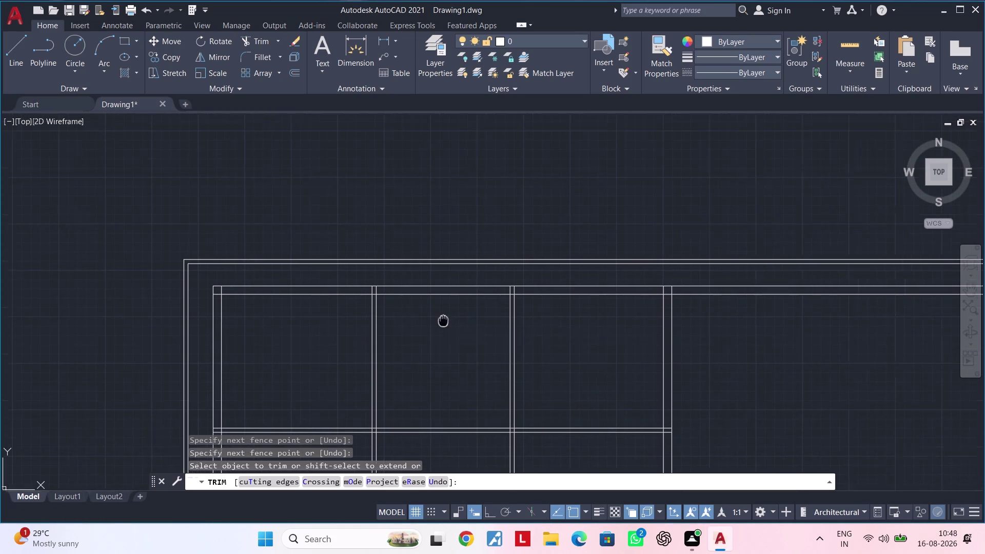
middle_drag(445, 318, 434, 331)
key(Escape)
key(Escape)
key(Escape)
key(Escape)
key(Escape)
key(Escape)
key(Escape)
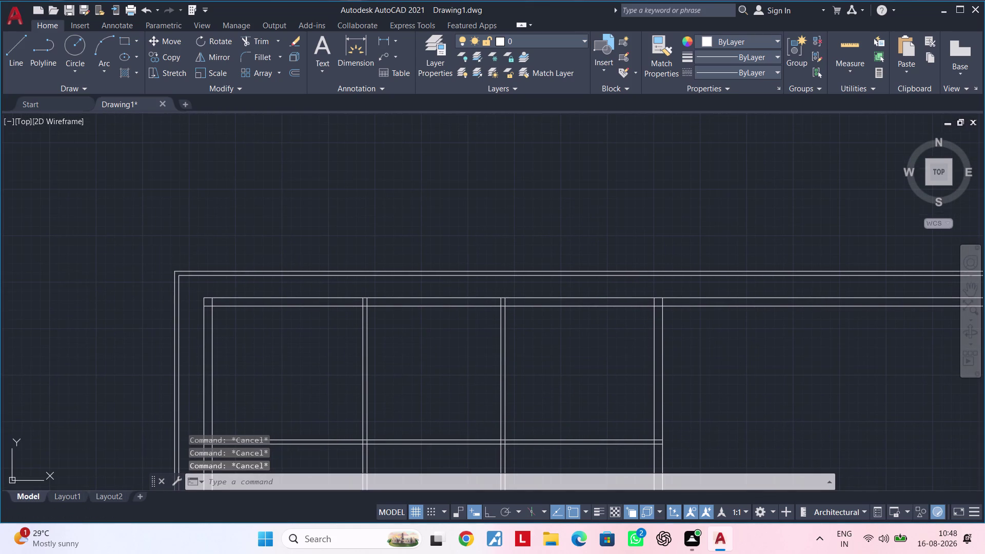
text(tr)
key(space)
drag(751, 330, 742, 292)
key(Escape)
key(Escape)
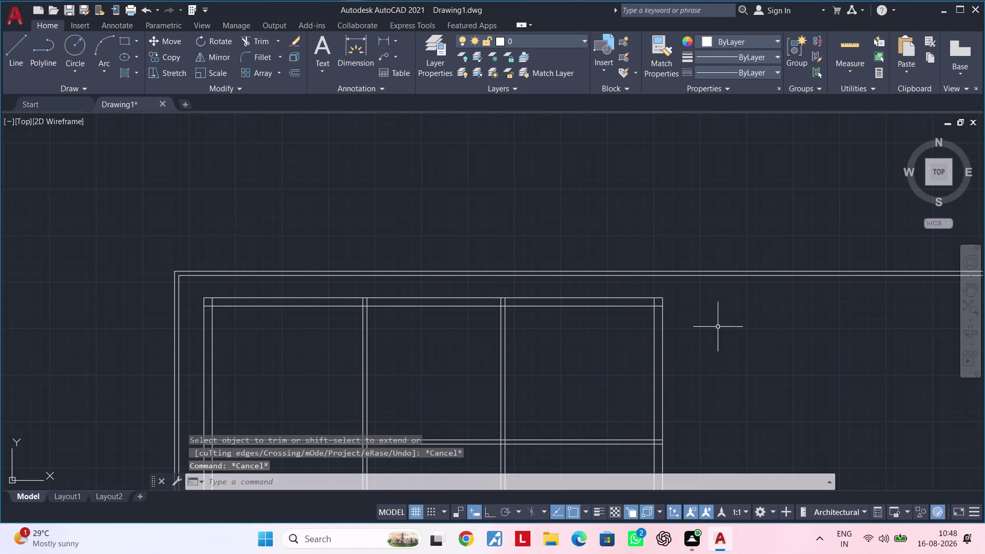
middle_drag(718, 327, 723, 327)
scroll(up, 3)
middle_drag(447, 330, 493, 382)
key(Escape)
key(Escape)
text(of)
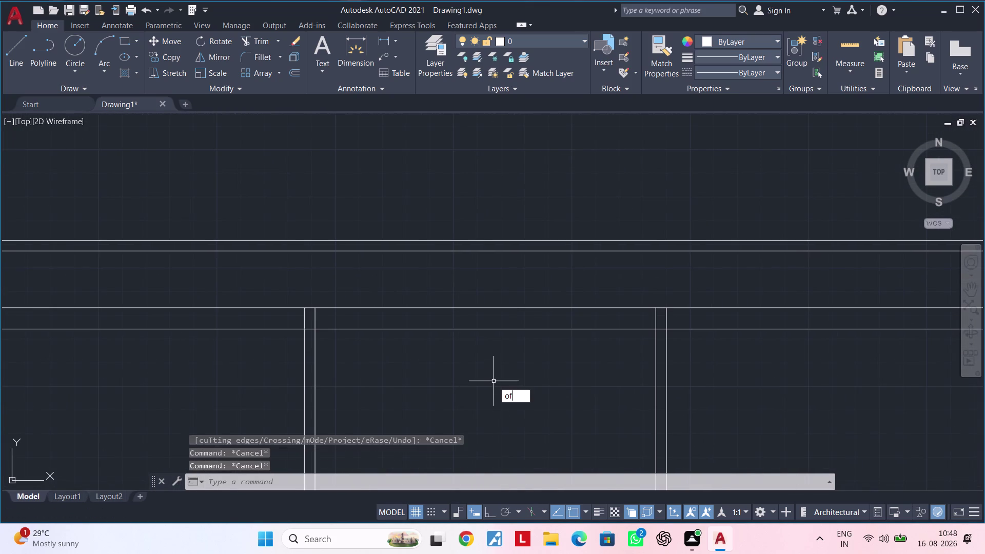
key(space)
text(3)
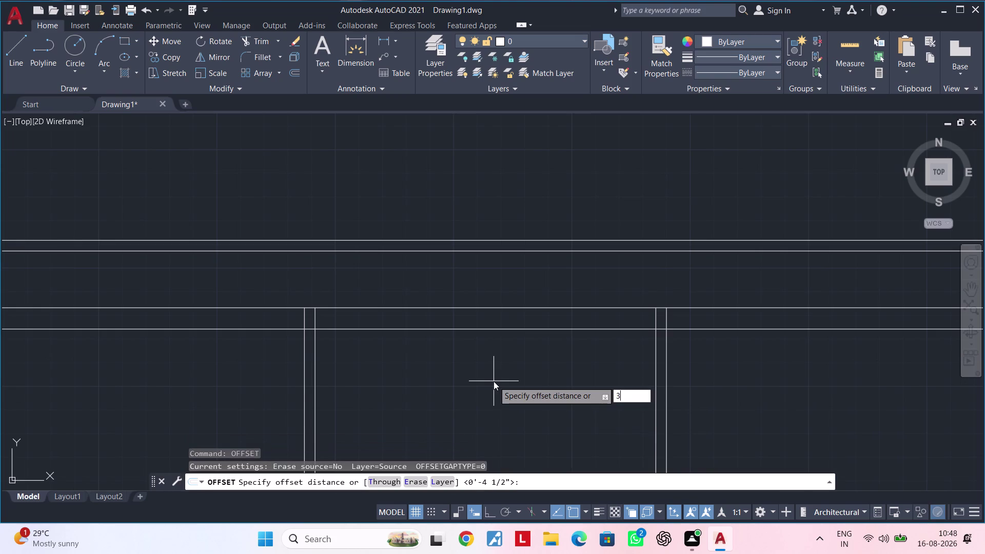
text(")
key(Return)
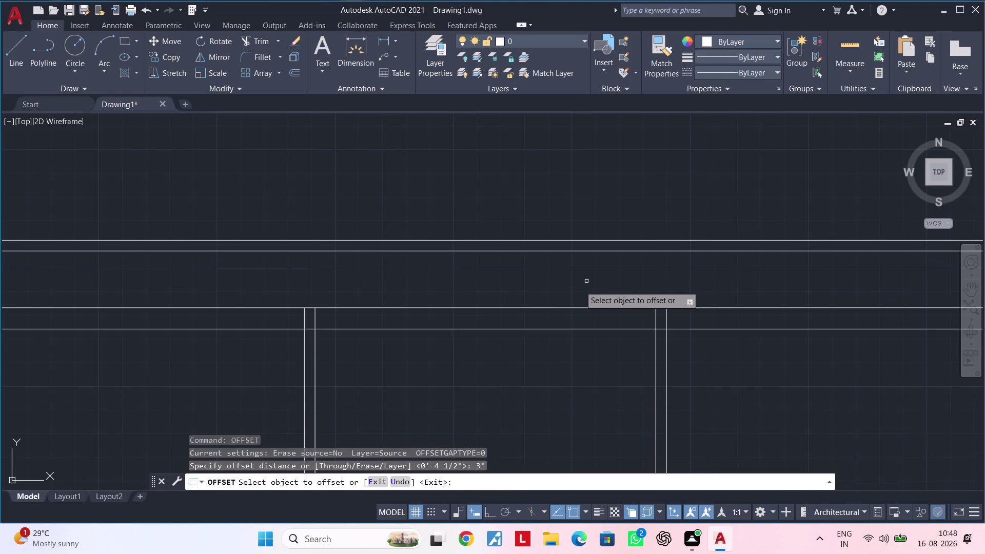
click(438, 250)
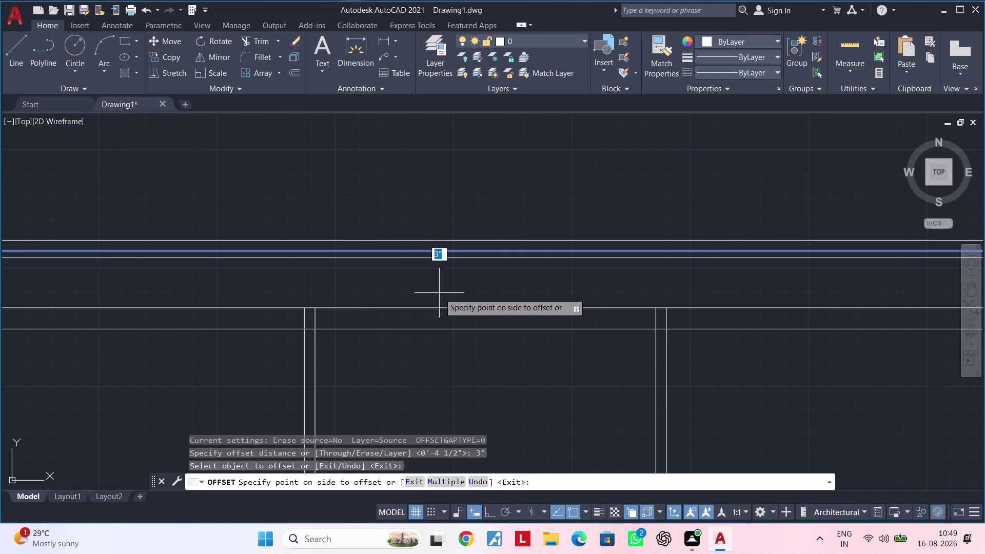
scroll(down, 3)
middle_drag(432, 294, 446, 245)
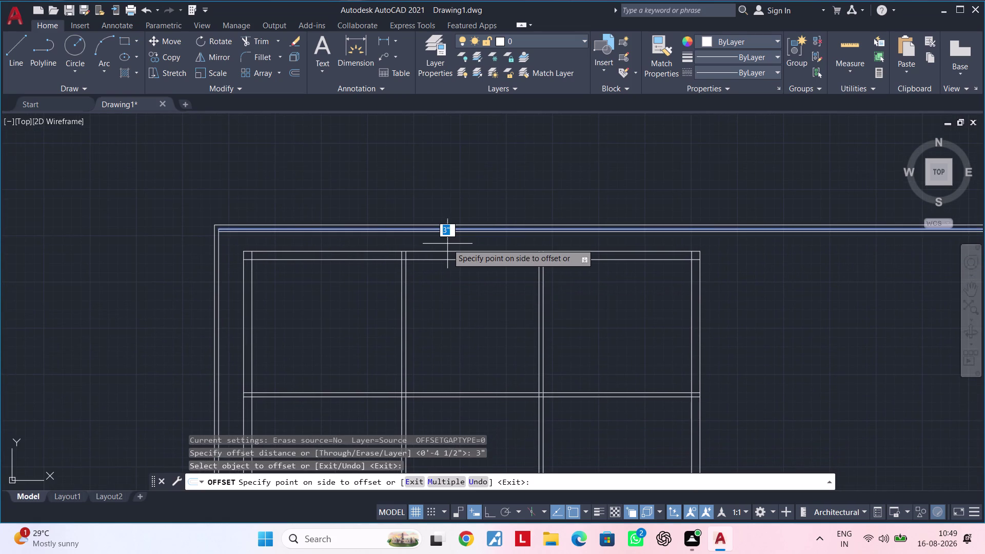
middle_drag(448, 243, 406, 244)
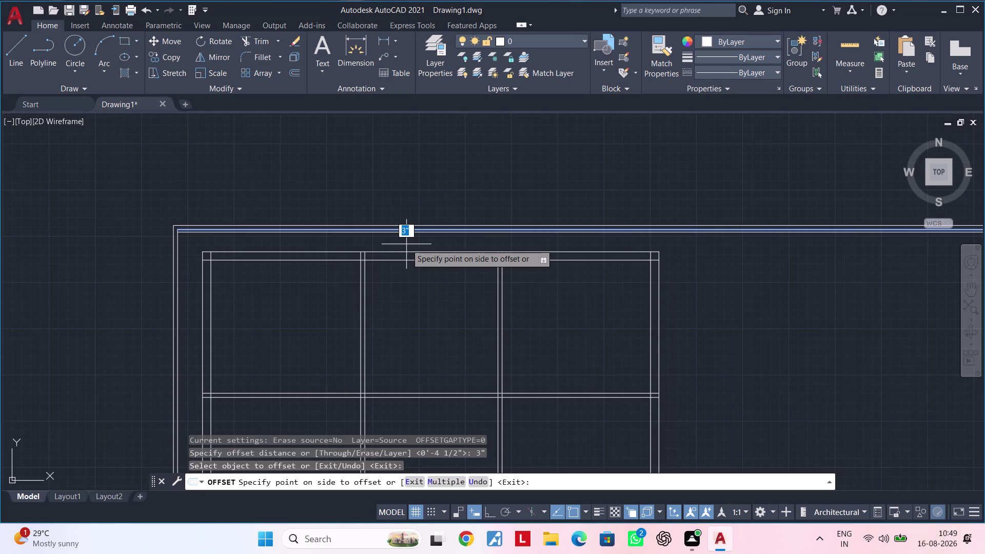
key(Escape)
key(Escape)
key(Escape)
scroll(down, 3)
middle_drag(406, 244, 423, 230)
scroll(up, 3)
middle_drag(431, 250, 415, 273)
scroll(down, 3)
middle_drag(415, 273, 398, 275)
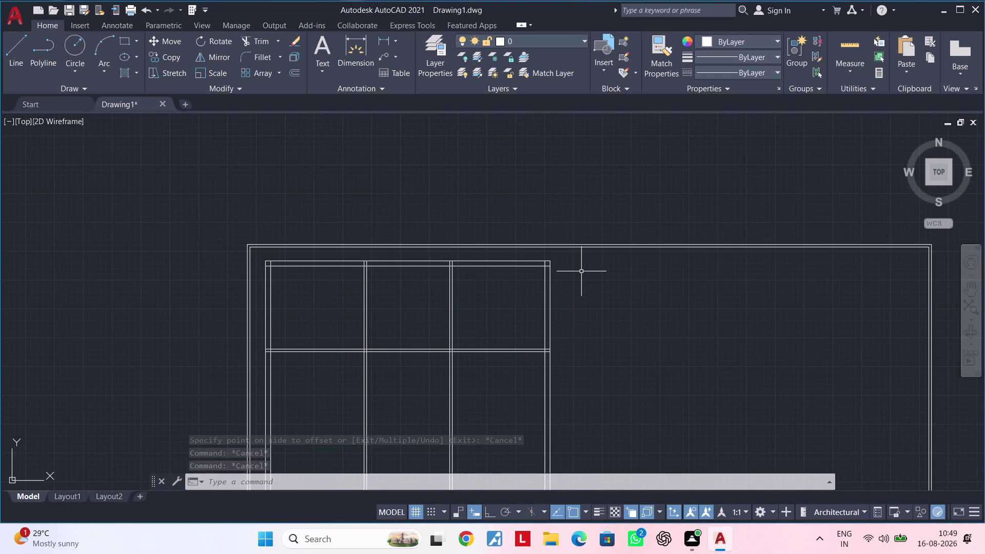
Select the interior room grid with a crossing window and delete it.
click(581, 254)
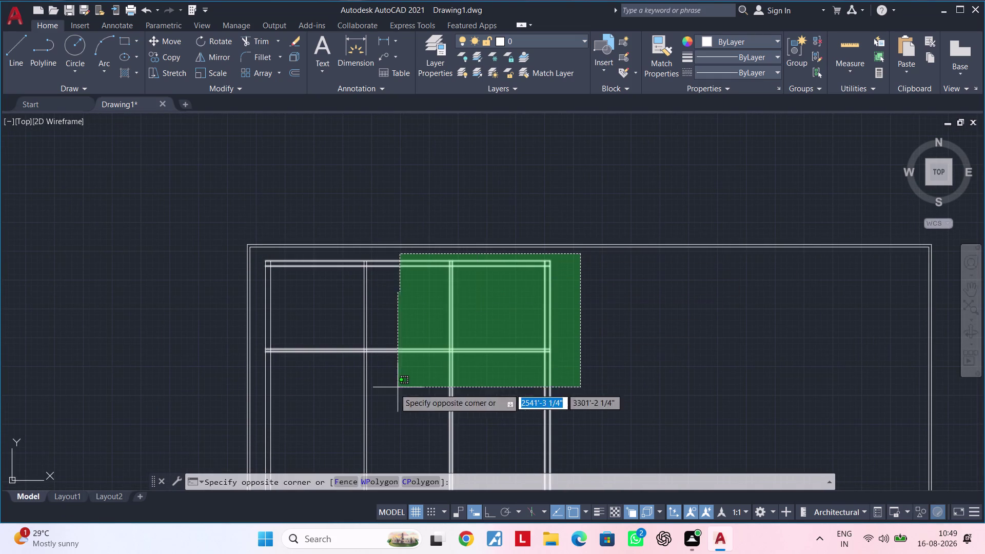
click(263, 420)
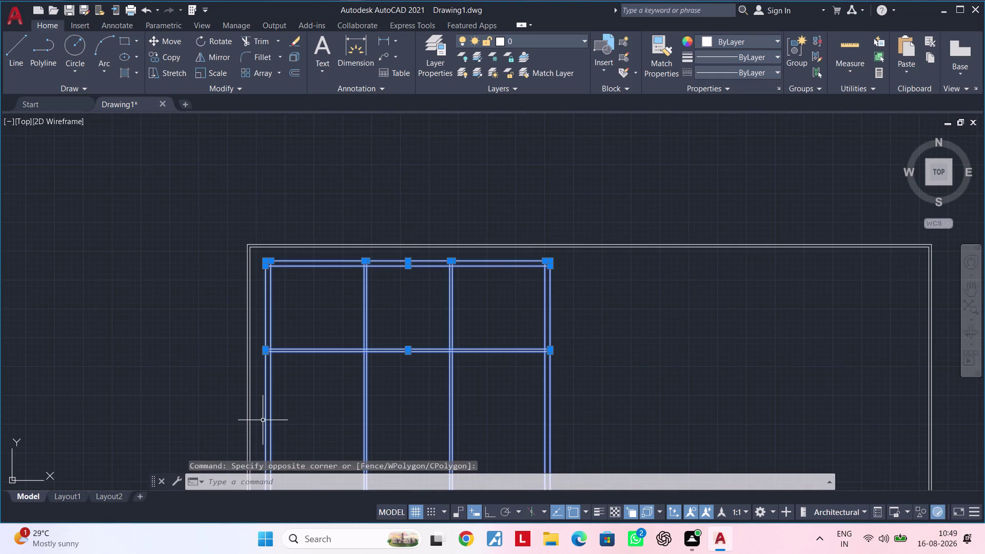
key(Delete)
middle_drag(329, 338, 339, 265)
scroll(down, 3)
middle_drag(340, 281, 316, 305)
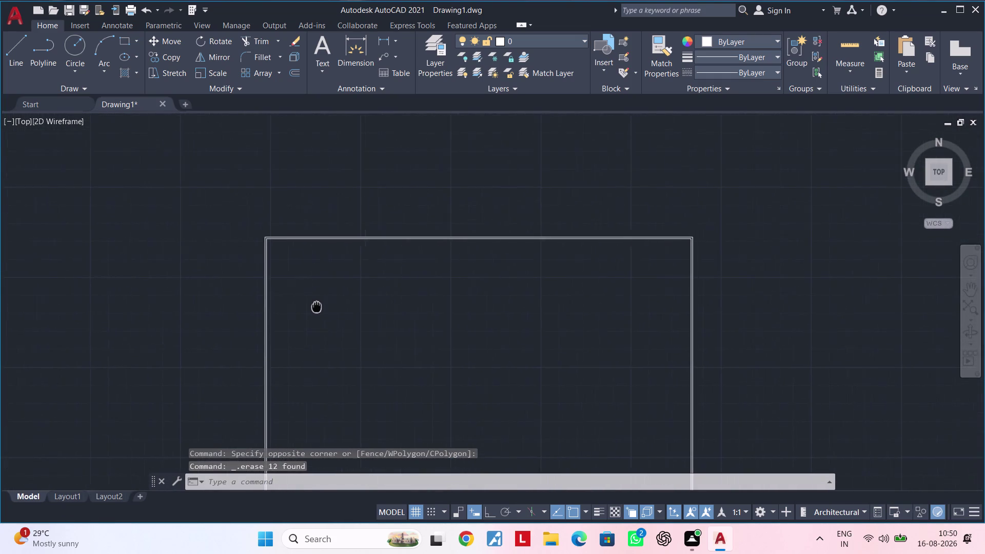
middle_drag(315, 305, 296, 305)
scroll(up, 3)
middle_drag(293, 293, 328, 313)
Cancel any leftover prompts and undo the recent view changes.
key(Escape)
key(Escape)
scroll(up, 3)
key(Escape)
key(Escape)
key(Escape)
key(Escape)
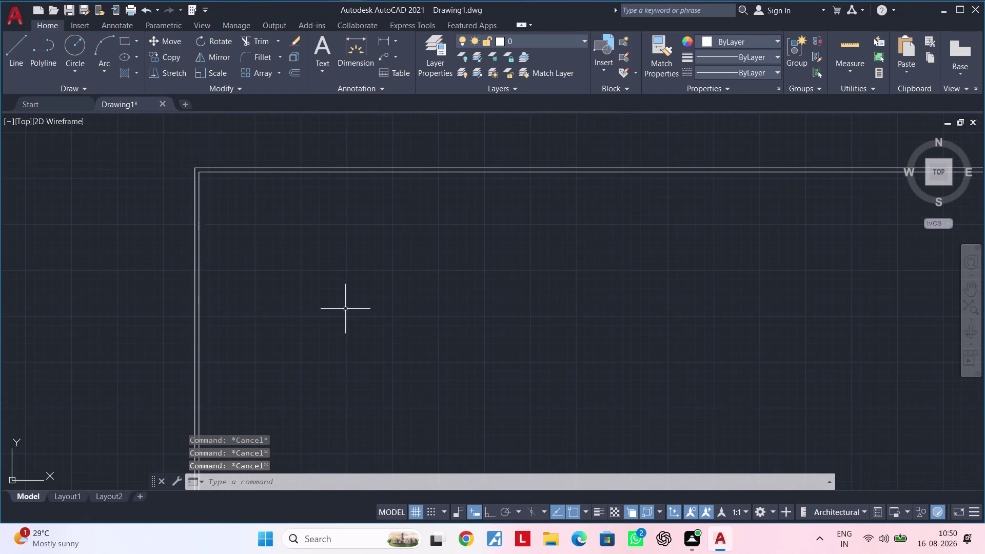
key(Escape)
key(Escape)
key(Escape)
key(Escape)
key(Escape)
key(Escape)
key(Escape)
key(Escape)
key(Escape)
key(Escape)
key(Escape)
key(Escape)
key(o)
key(Escape)
key(Escape)
key(ctrl+z)
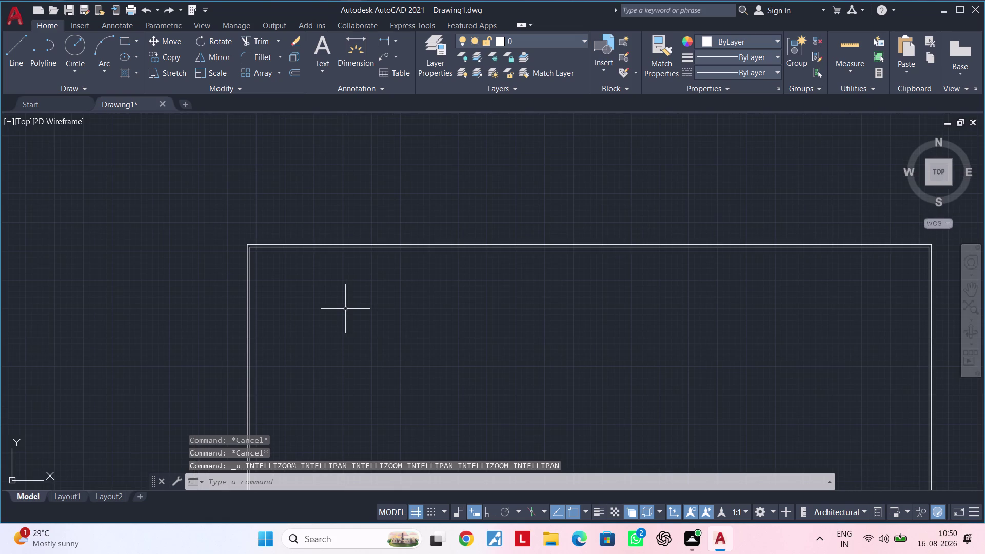
key(ctrl+z)
key(Escape)
key(Escape)
scroll(up, 3)
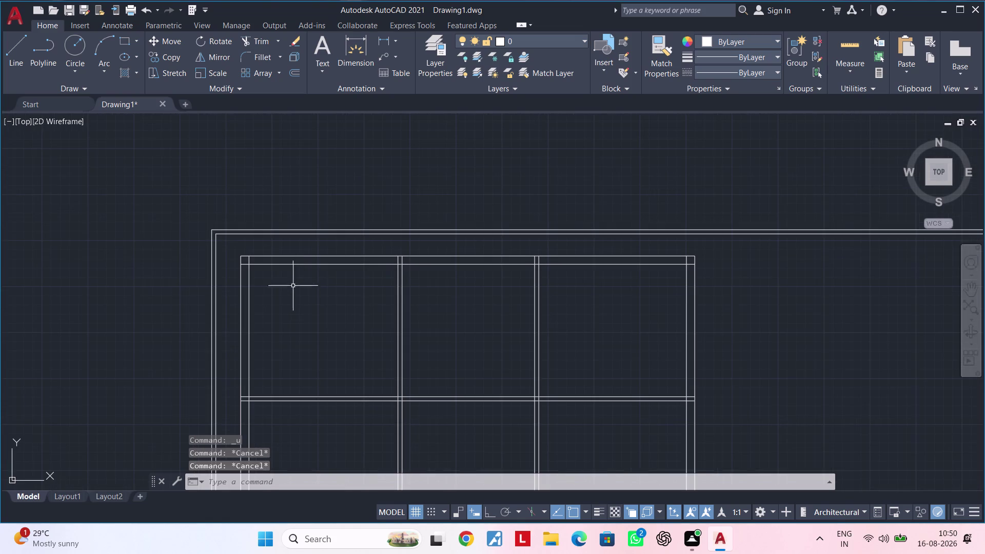
middle_drag(289, 294, 310, 280)
key(Escape)
key(Escape)
key(Escape)
key(Escape)
key(Escape)
key(Escape)
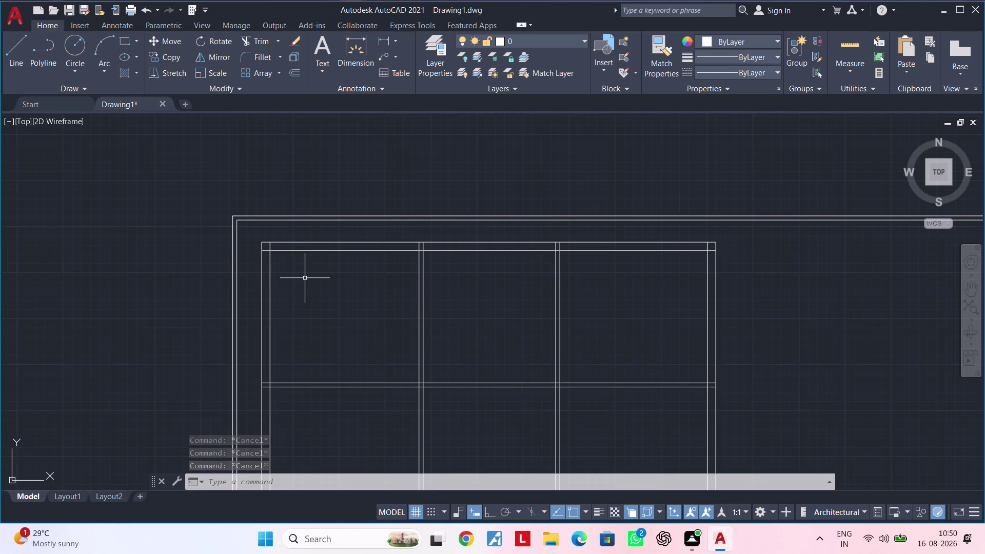
scroll(down, 3)
middle_drag(305, 278, 250, 284)
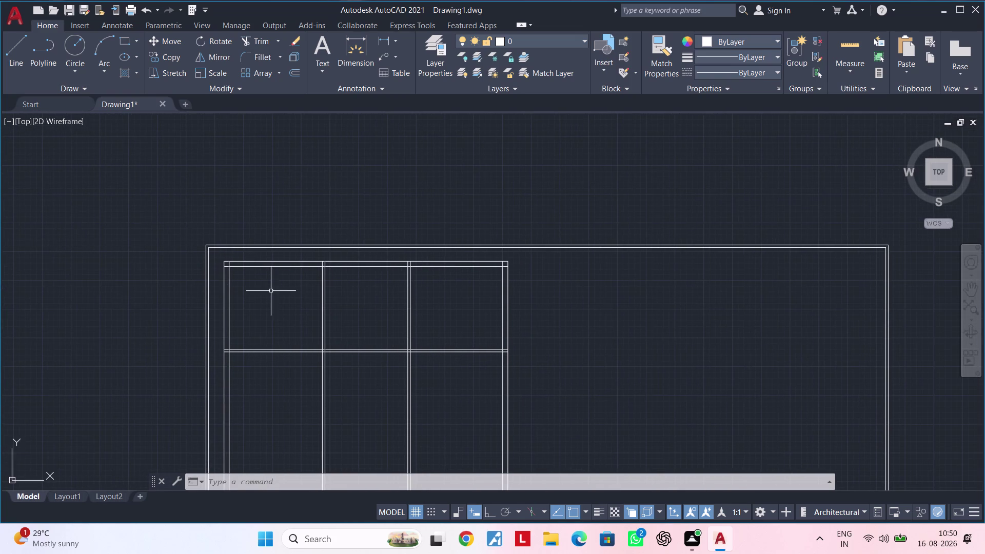
scroll(down, 3)
middle_drag(275, 291, 297, 288)
scroll(up, 3)
click(433, 241)
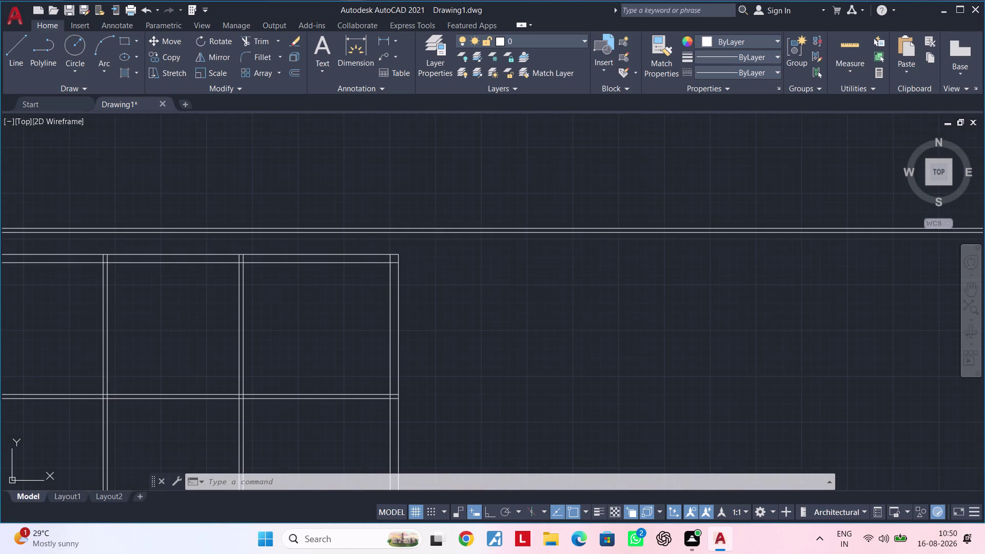
middle_drag(232, 376, 548, 288)
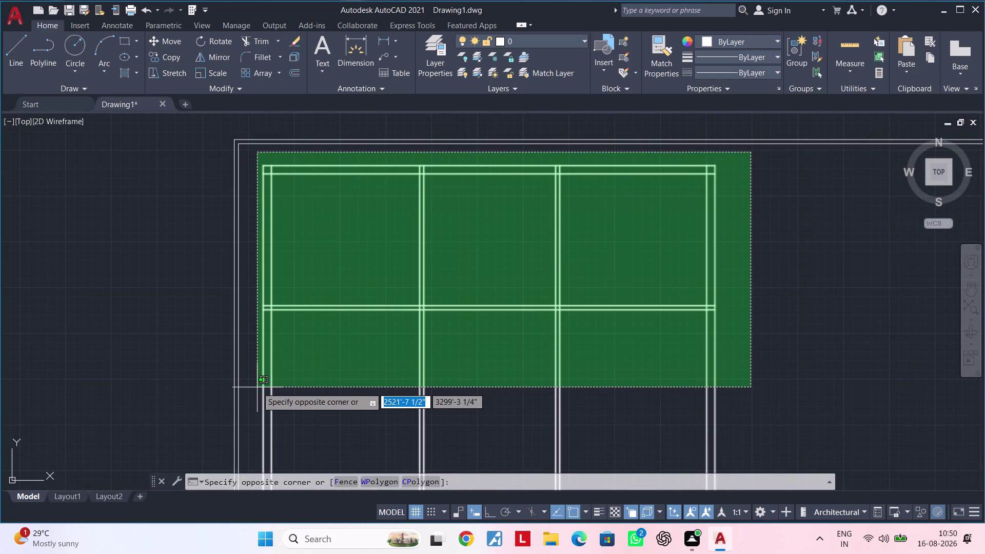
click(257, 388)
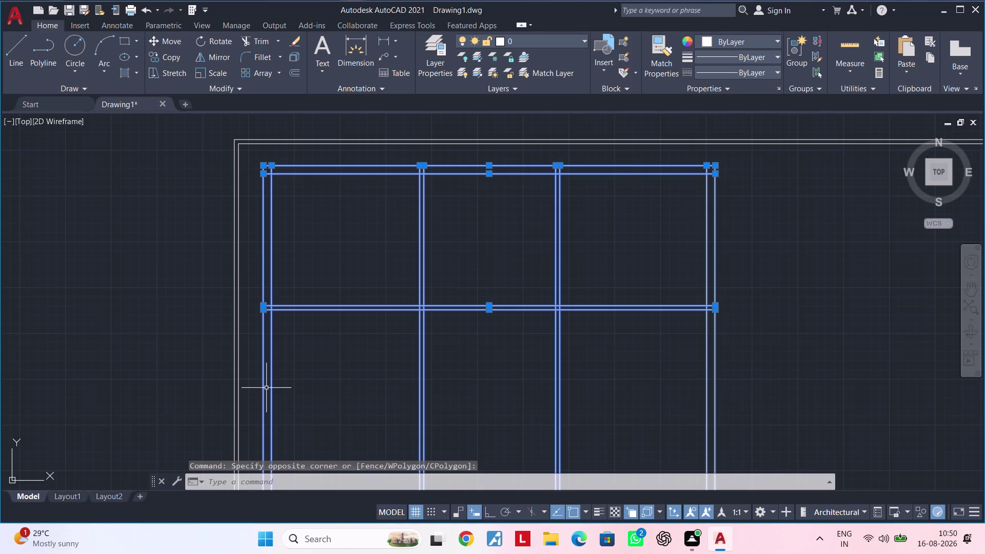
key(Delete)
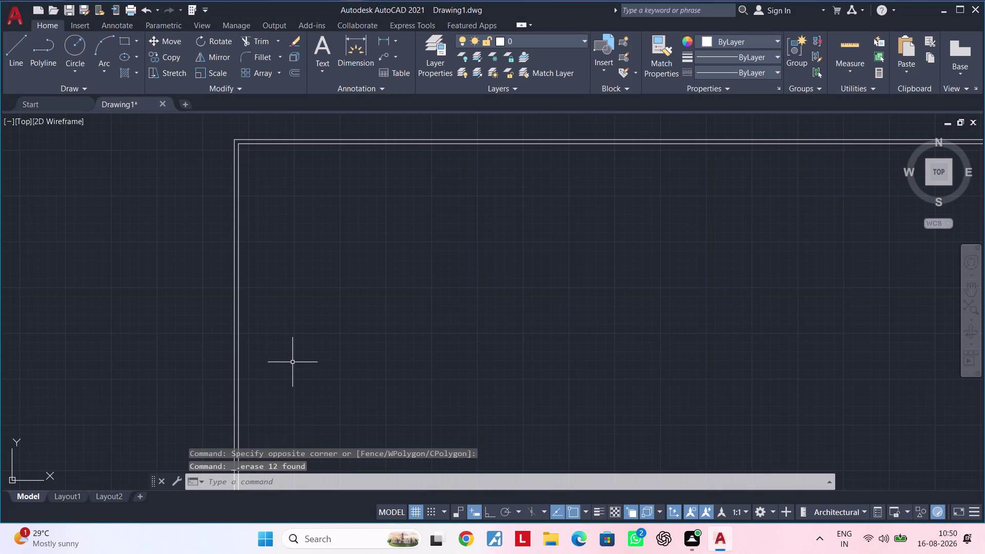